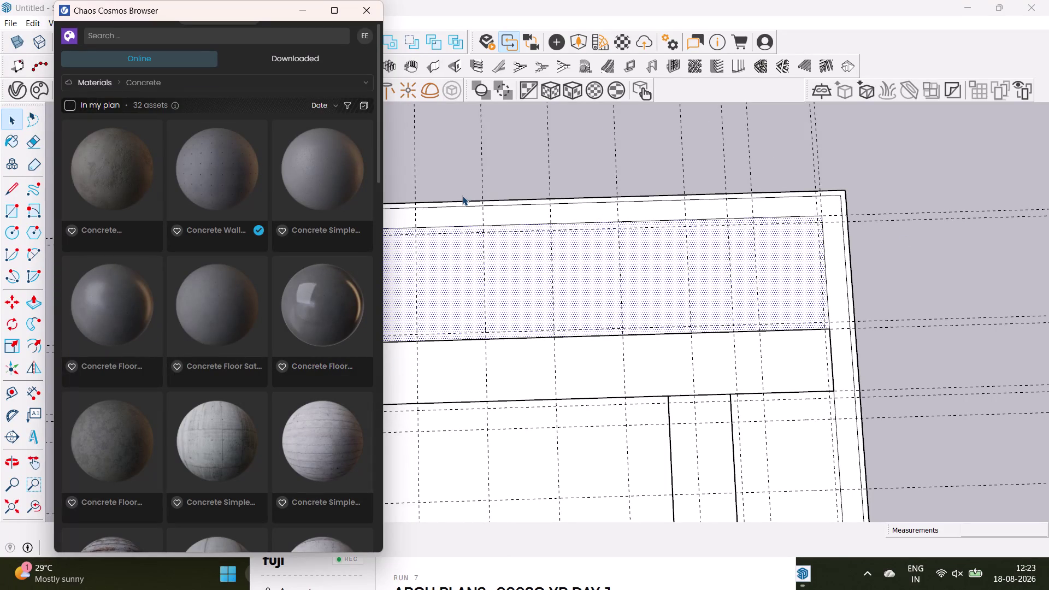
Browse the Chaos Cosmos concrete material listings.
scroll(down, 3)
scroll(up, 3)
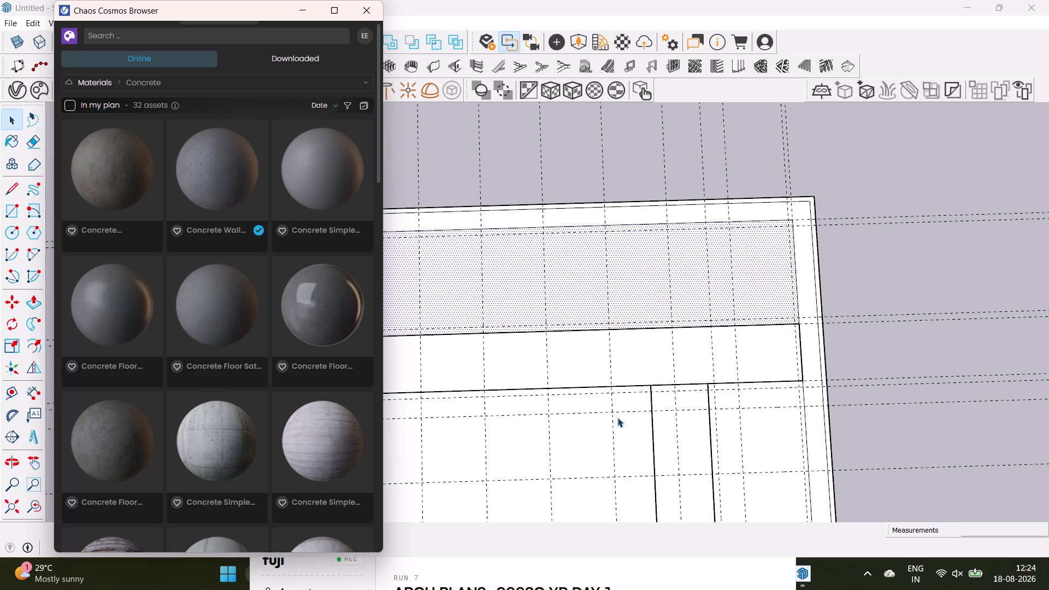
scroll(down, 3)
scroll(up, 3)
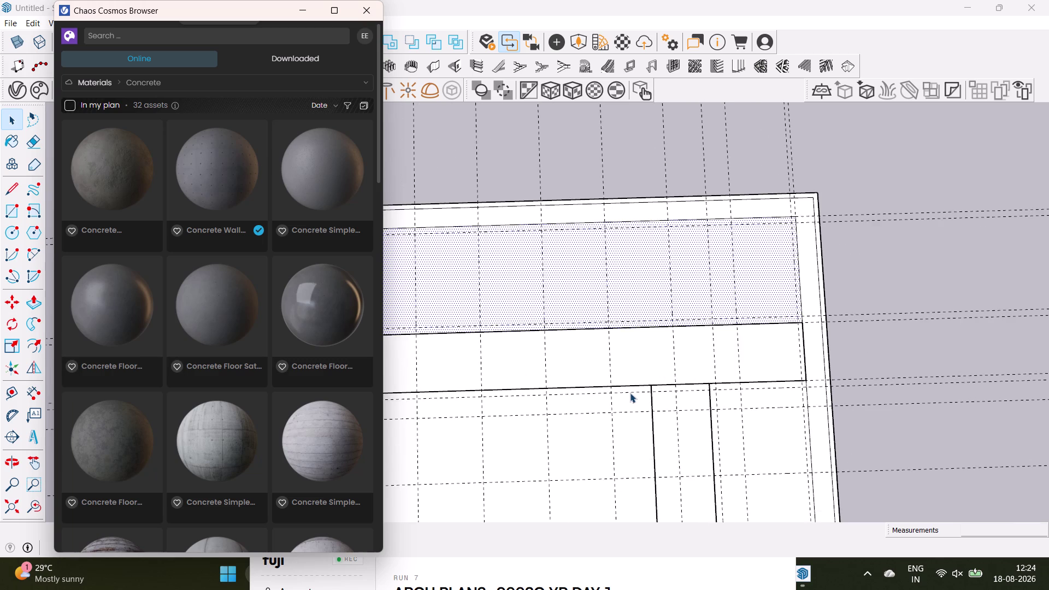
scroll(down, 3)
scroll(up, 3)
scroll(down, 3)
scroll(up, 3)
scroll(down, 3)
scroll(up, 3)
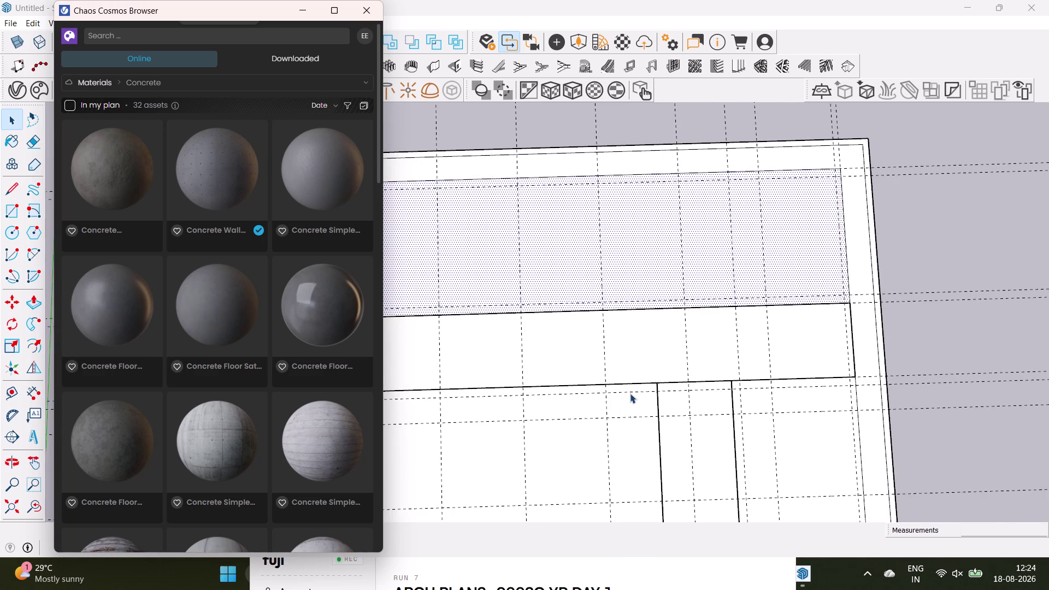
scroll(up, 3)
scroll(up, 3)
scroll(down, 3)
scroll(down, 3)
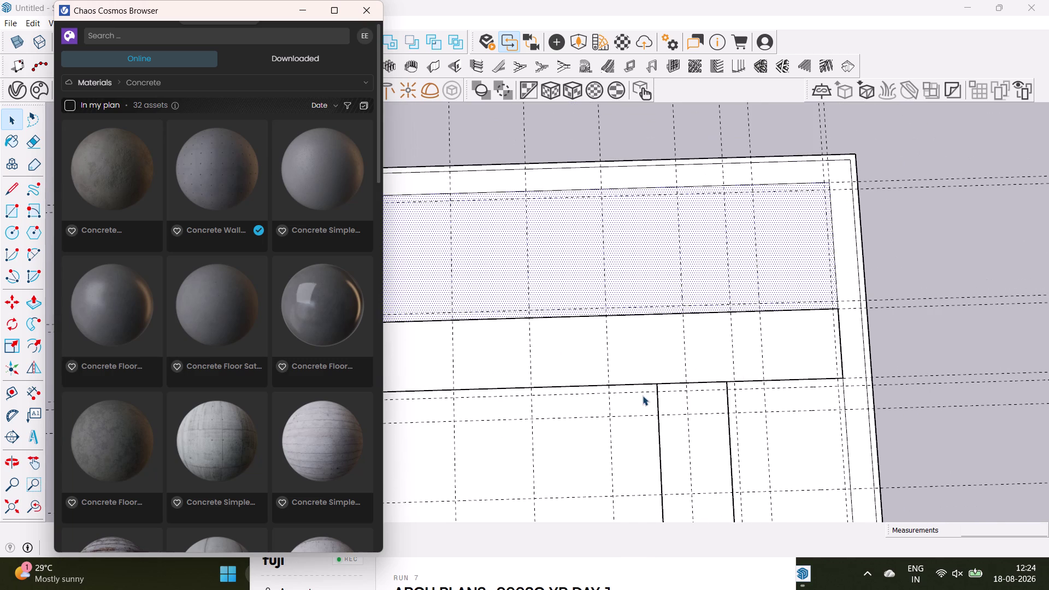
scroll(down, 3)
scroll(up, 3)
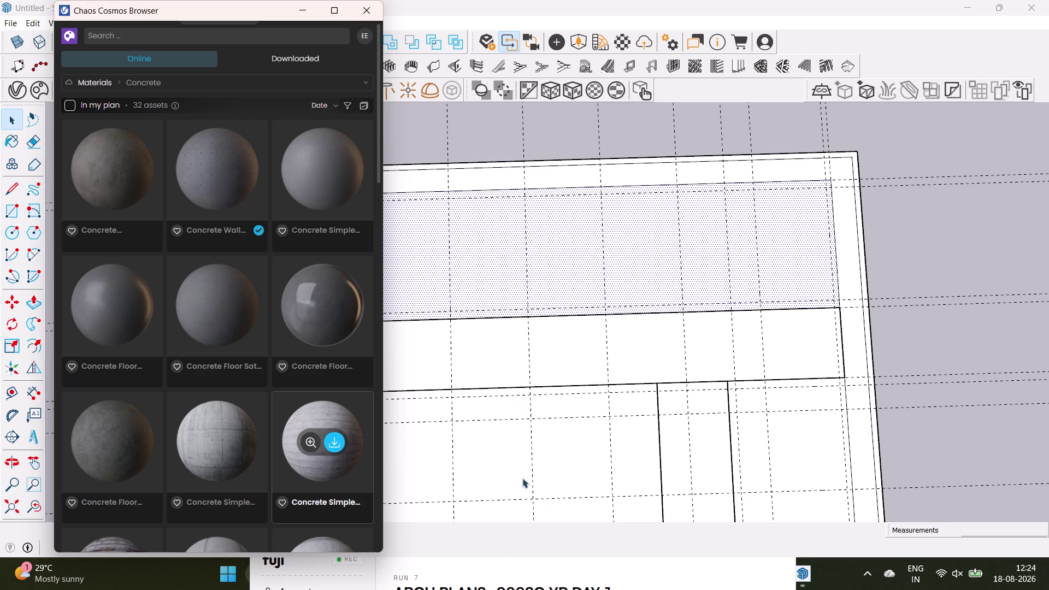
scroll(down, 3)
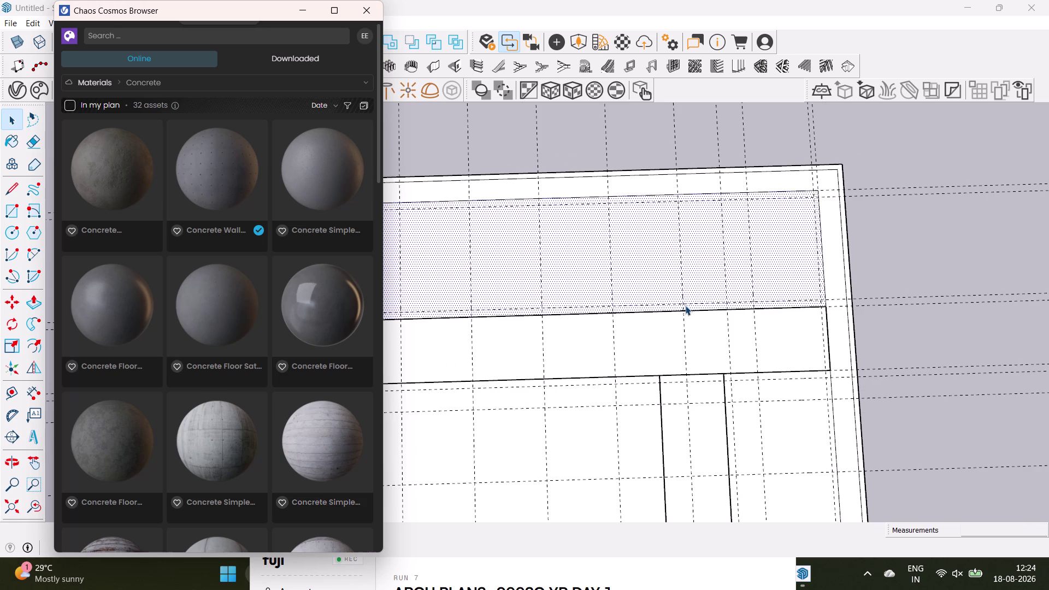
scroll(up, 3)
scroll(up, 3)
scroll(up, 3)
scroll(up, 3)
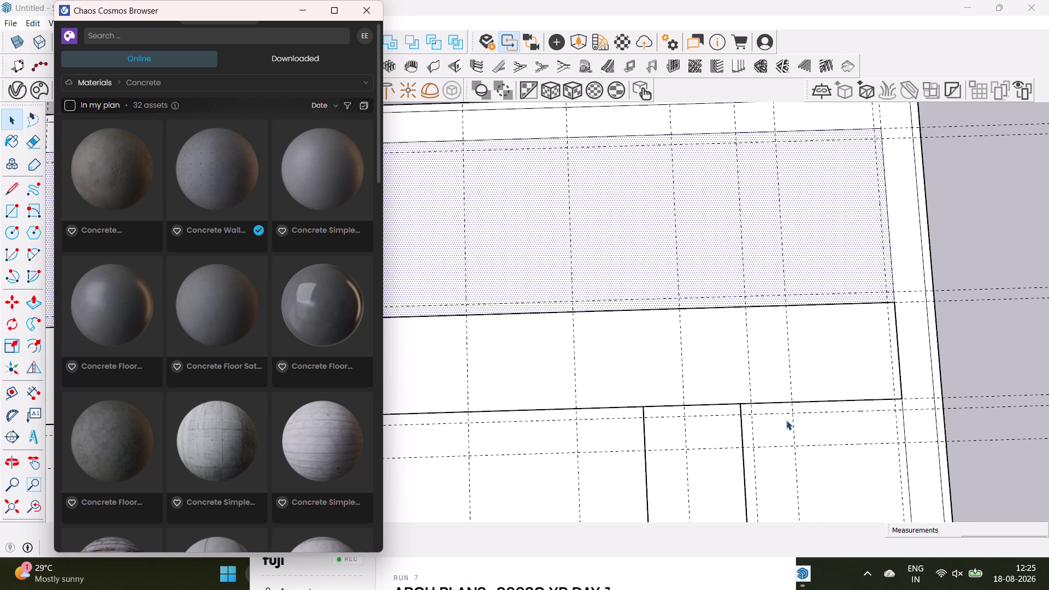
scroll(down, 3)
scroll(down, 3)
scroll(down, 3)
scroll(down, 3)
scroll(up, 3)
scroll(up, 3)
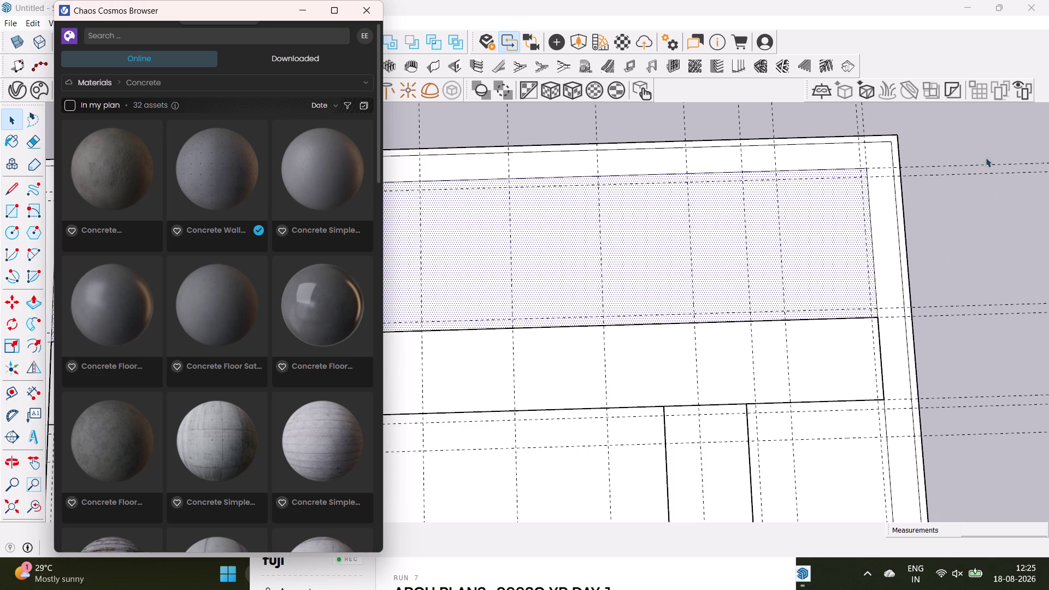
scroll(down, 3)
scroll(down, 3)
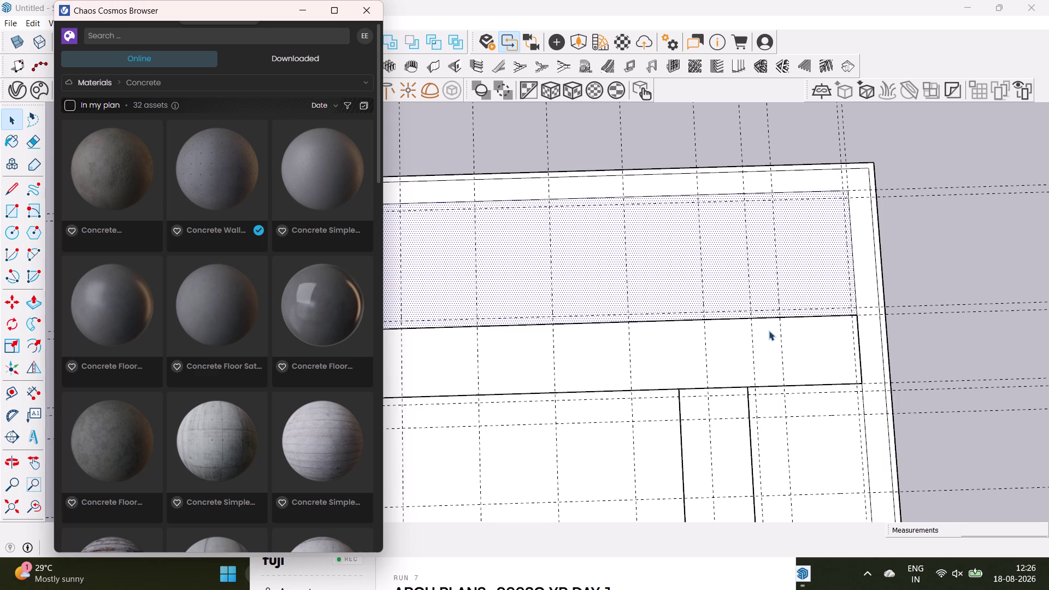
scroll(down, 3)
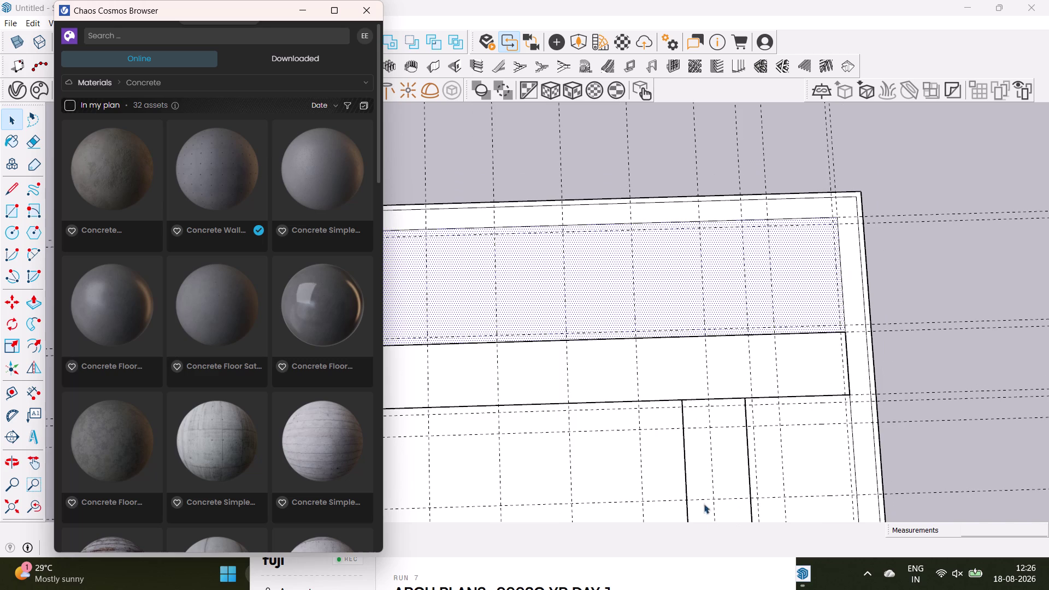
scroll(down, 3)
scroll(up, 3)
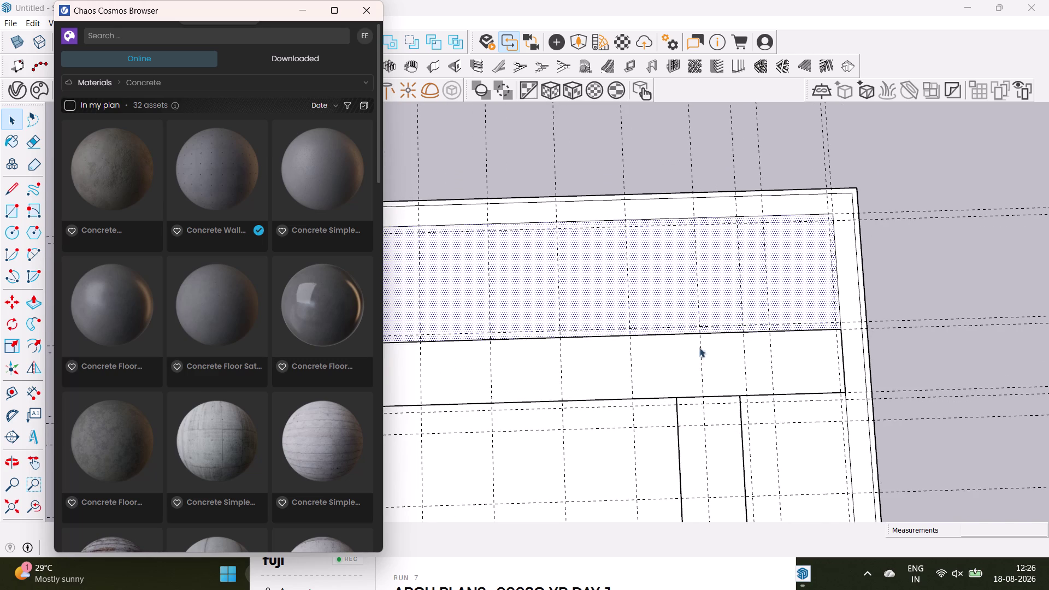
scroll(up, 3)
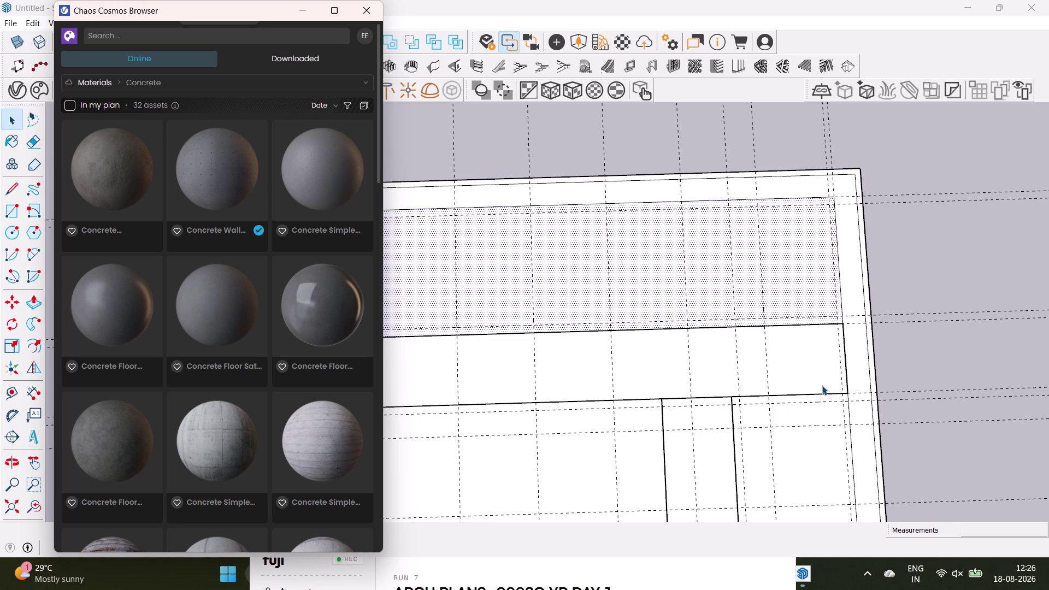
scroll(down, 3)
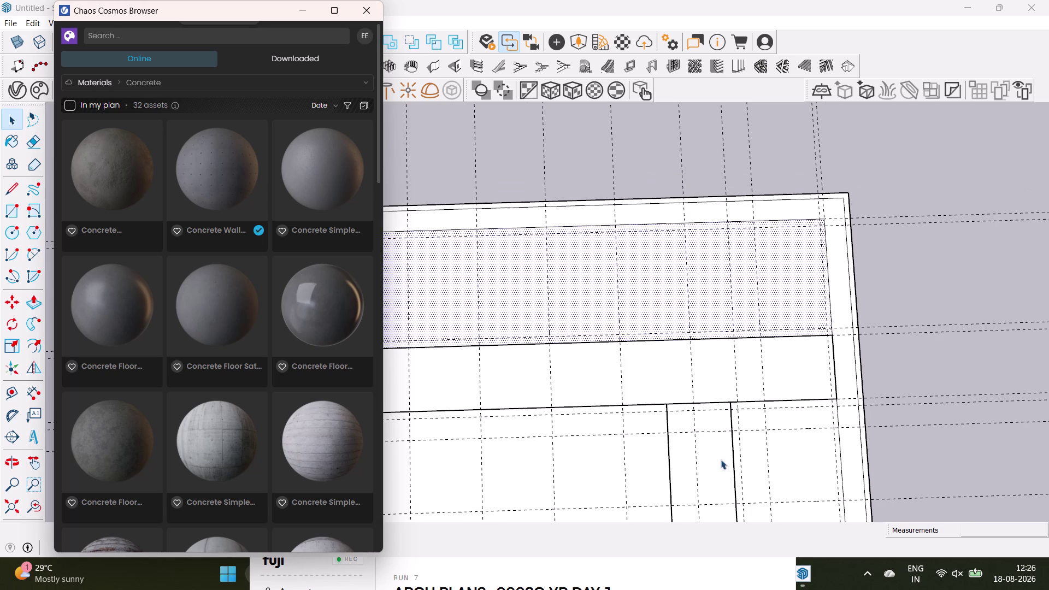
scroll(down, 3)
scroll(down, 3)
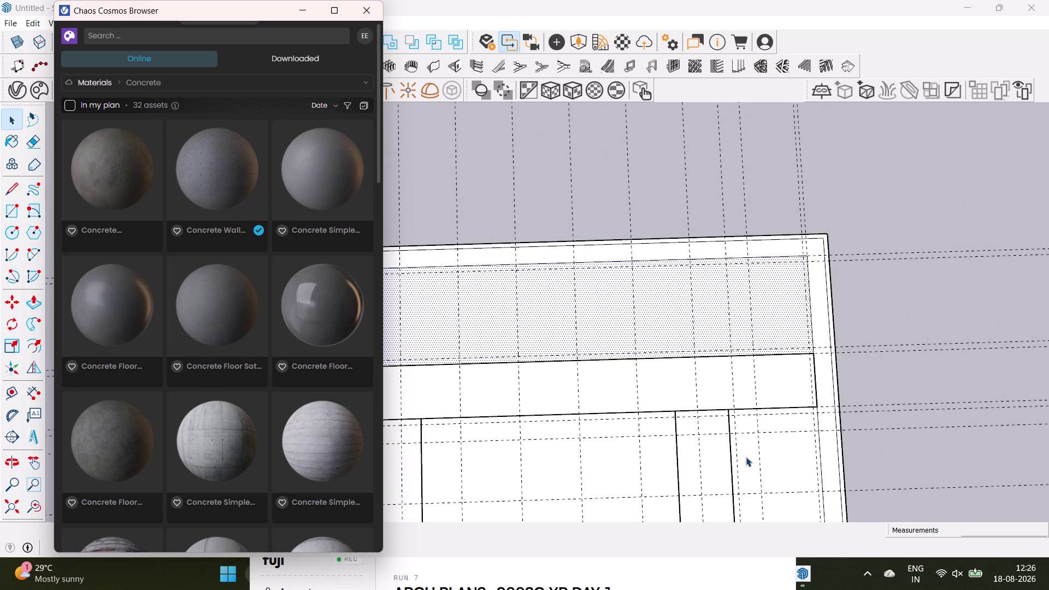
scroll(up, 3)
scroll(down, 3)
scroll(down, 3)
scroll(up, 3)
scroll(up, 3)
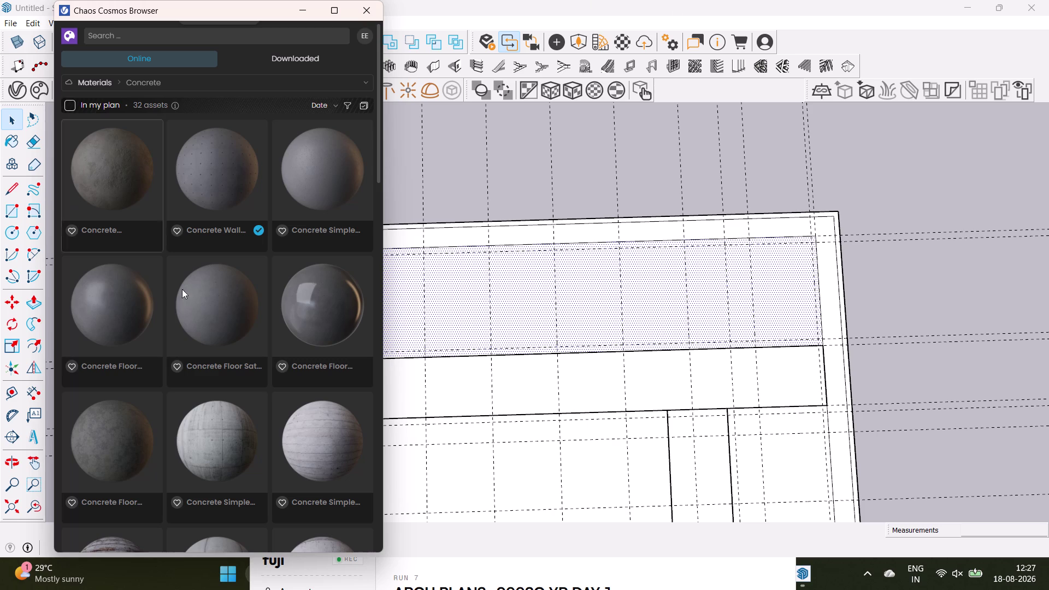
From the five downloaded Cosmos materials, import Concrete Wall into the scene.
click(292, 58)
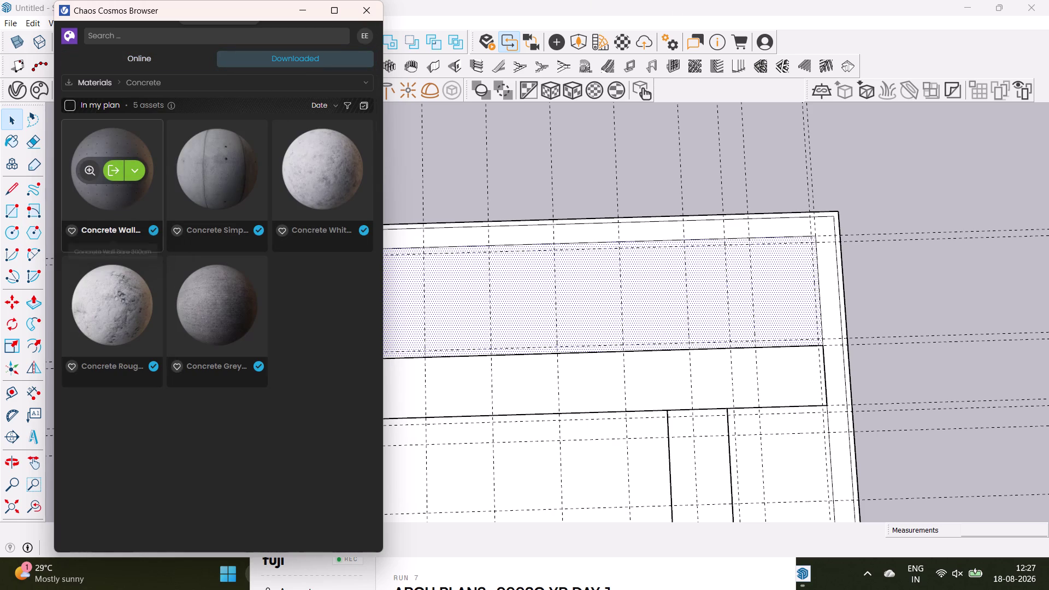
click(121, 171)
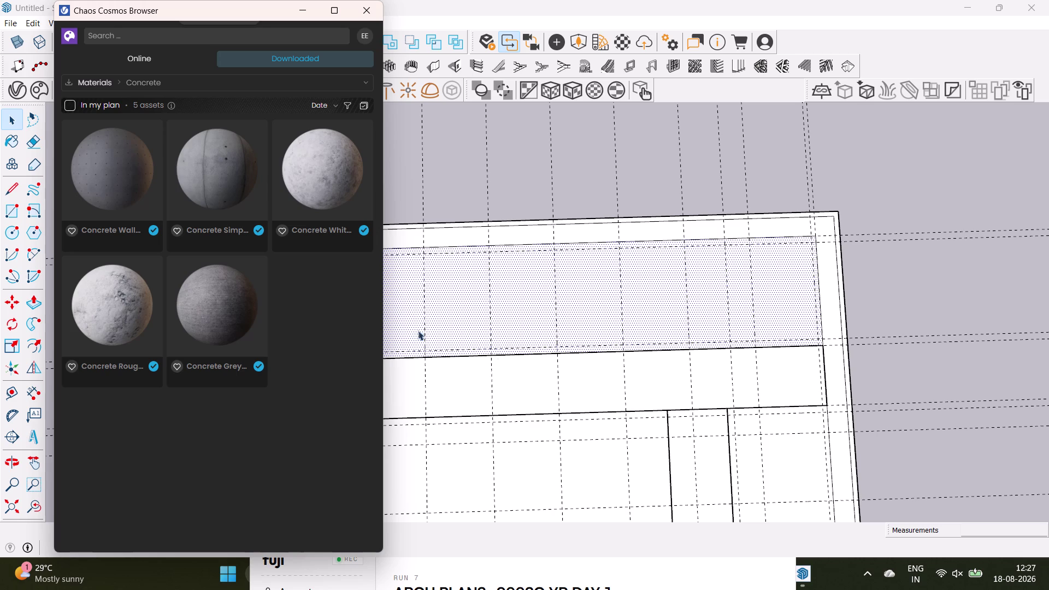
middle_drag(659, 367, 651, 226)
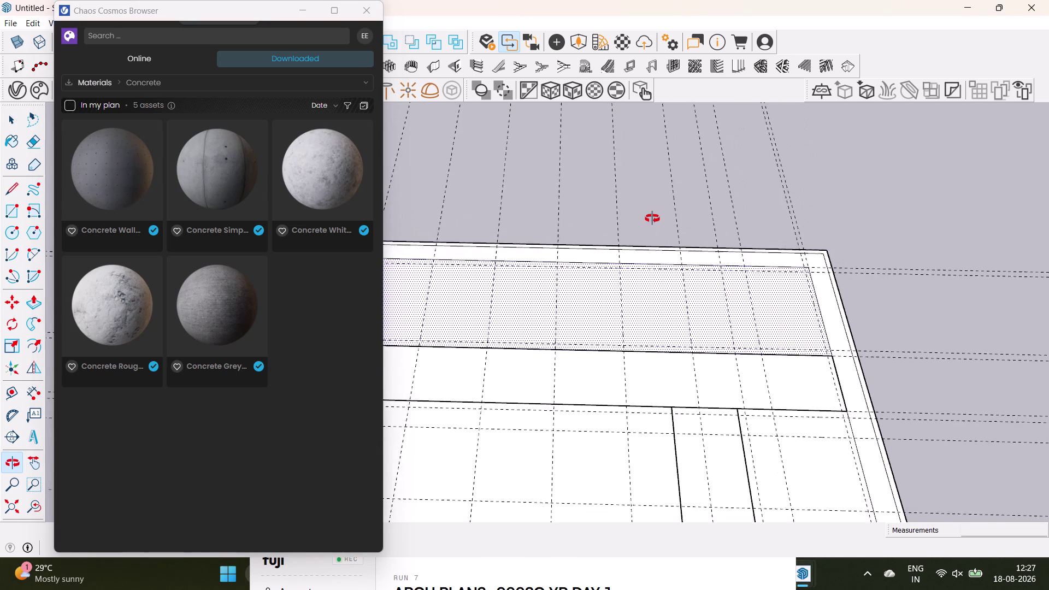
Select the plan's dotted top band and apply Concrete Wall Bare 300cm from the V-Ray Asset Editor.
middle_drag(652, 226, 568, 351)
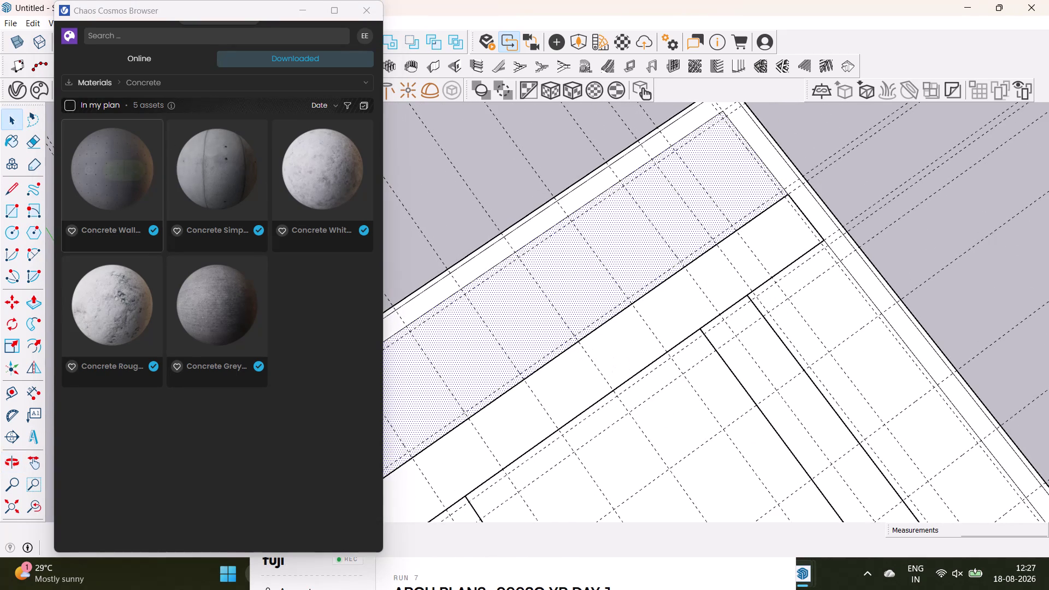
drag(269, 8, 641, 556)
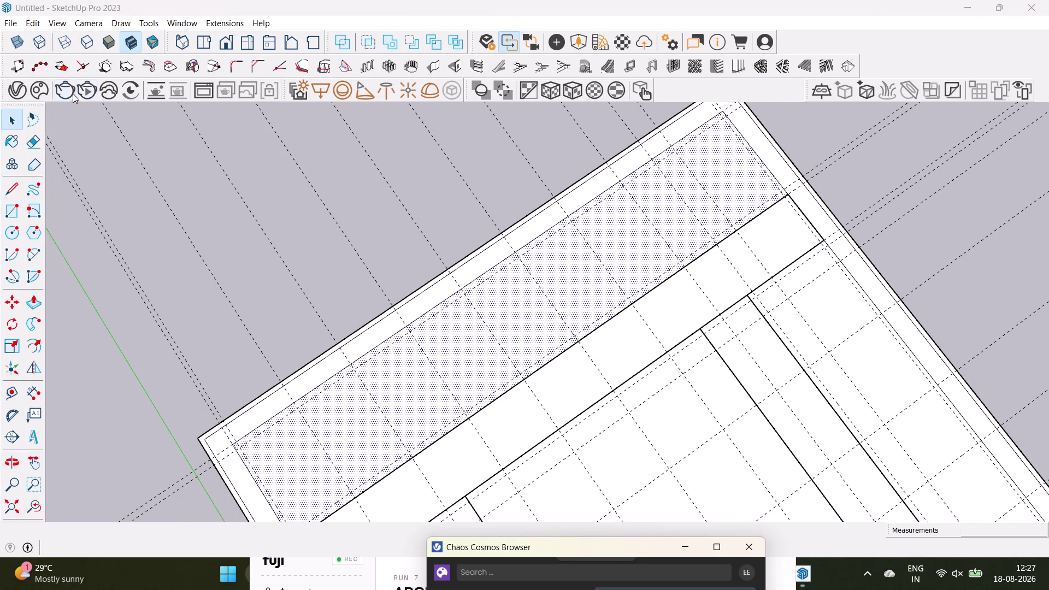
click(34, 90)
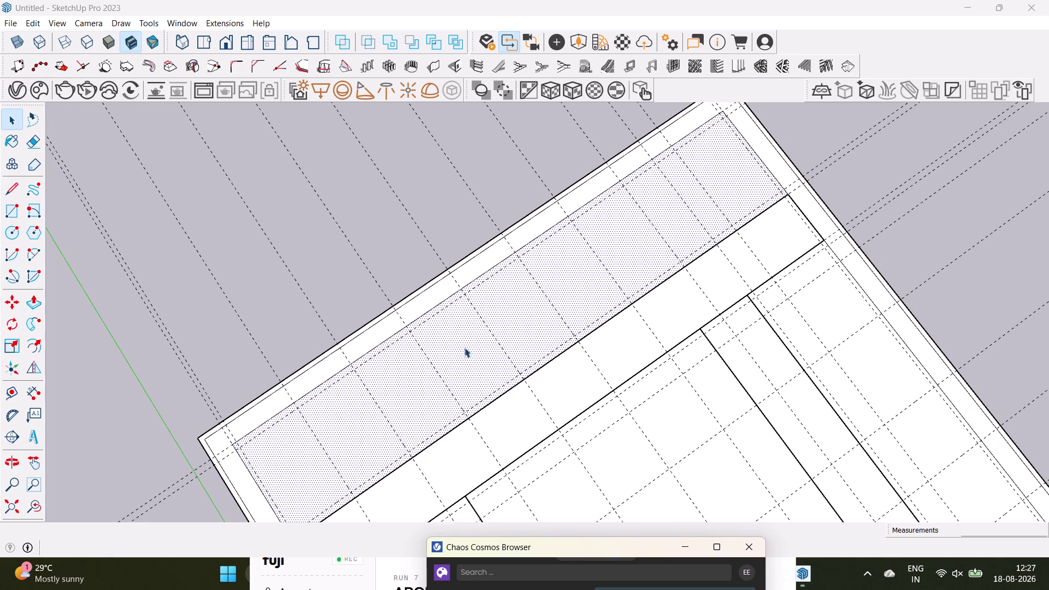
click(41, 92)
drag(642, 541, 533, 557)
click(10, 91)
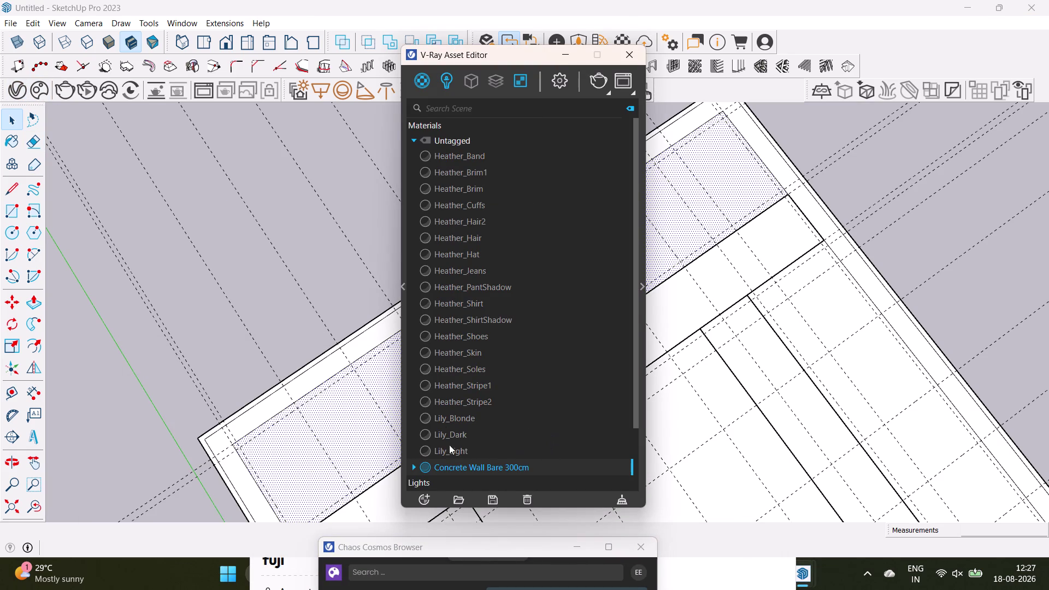
right_click(518, 468)
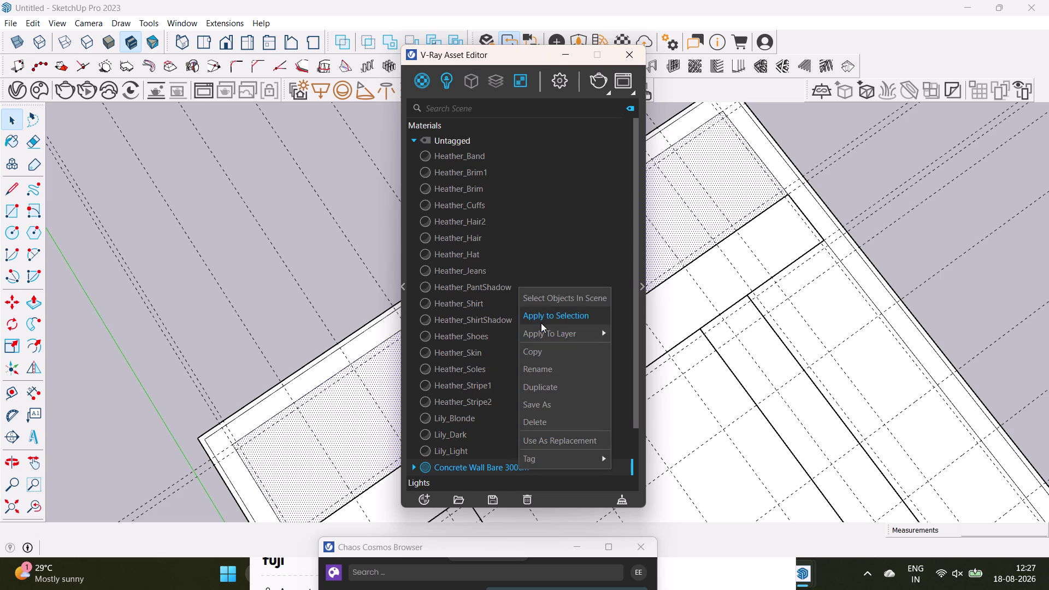
click(541, 322)
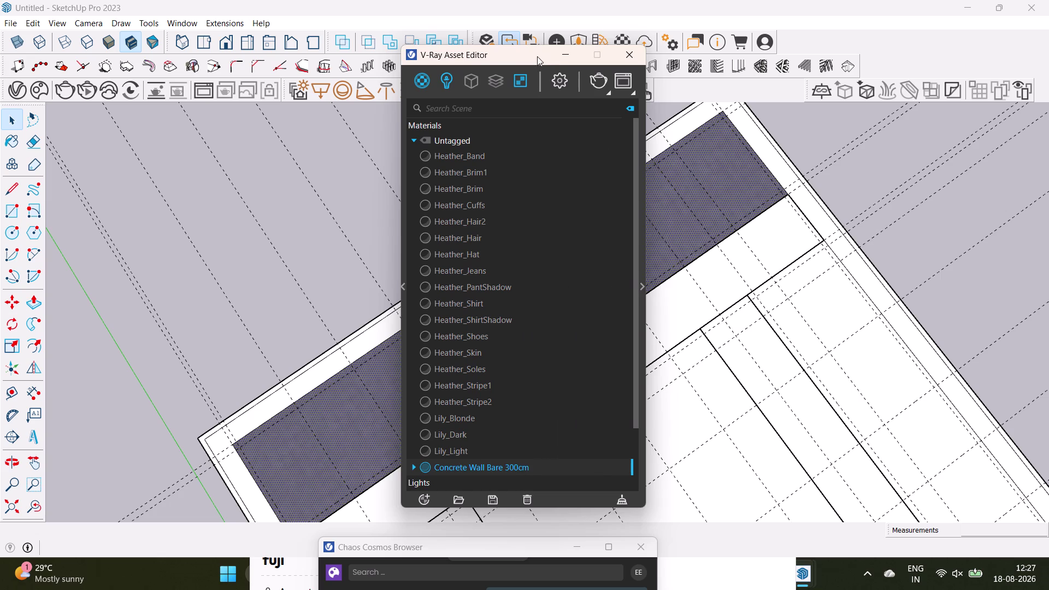
drag(536, 56, 686, 557)
scroll(down, 3)
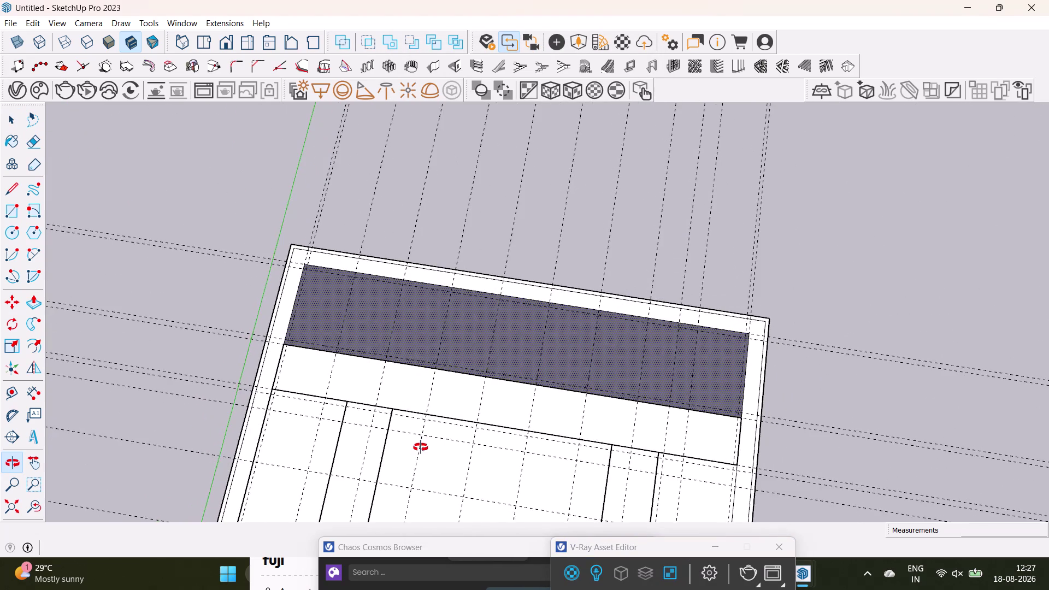
Select the right-hand vertical strip face and apply Concrete Wall Bare 300cm to it.
middle_drag(440, 500, 446, 240)
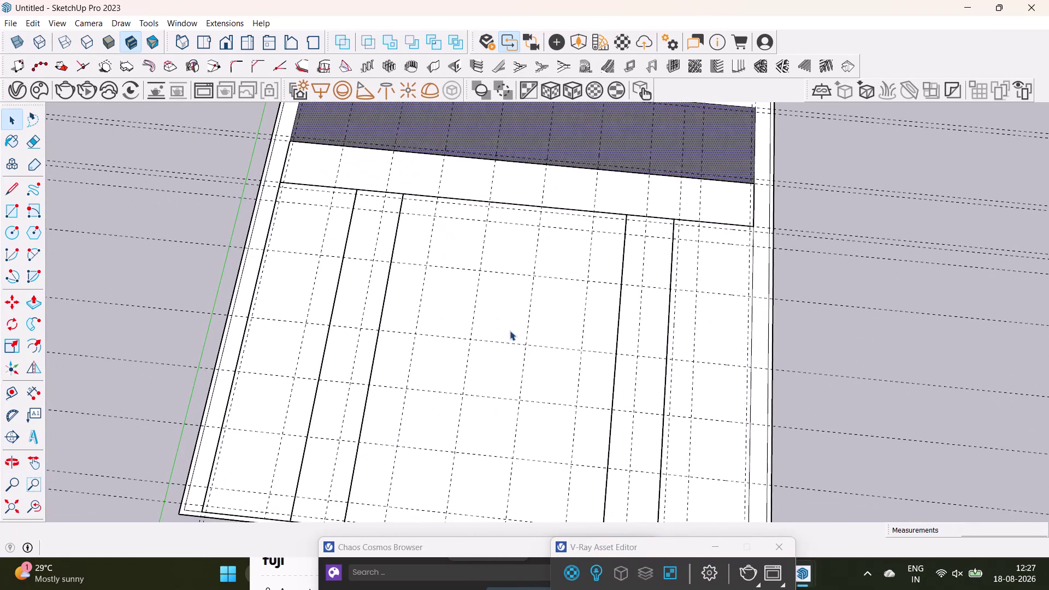
click(724, 346)
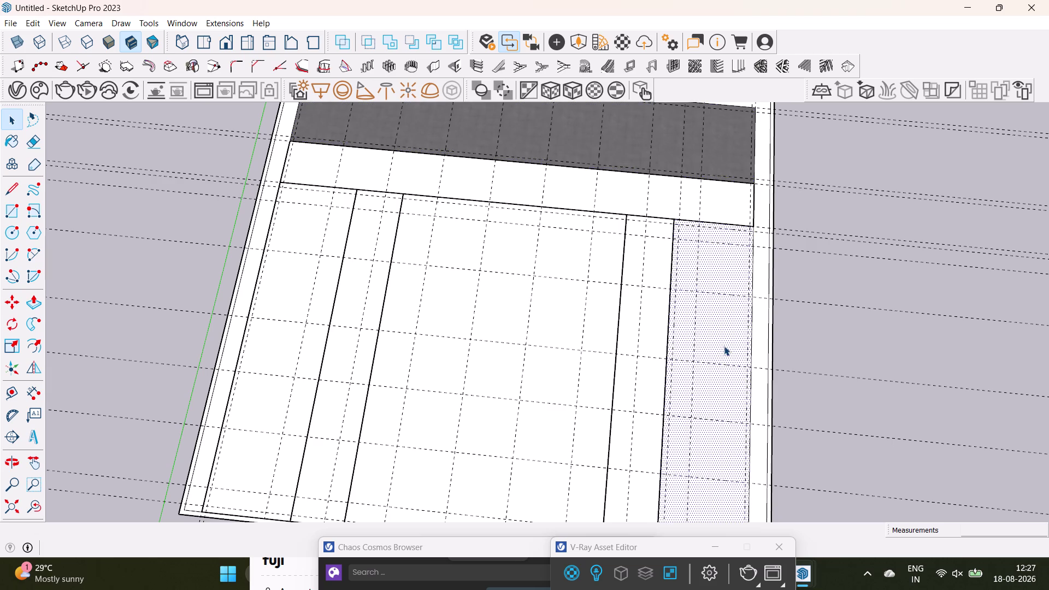
scroll(down, 3)
middle_drag(710, 409, 694, 323)
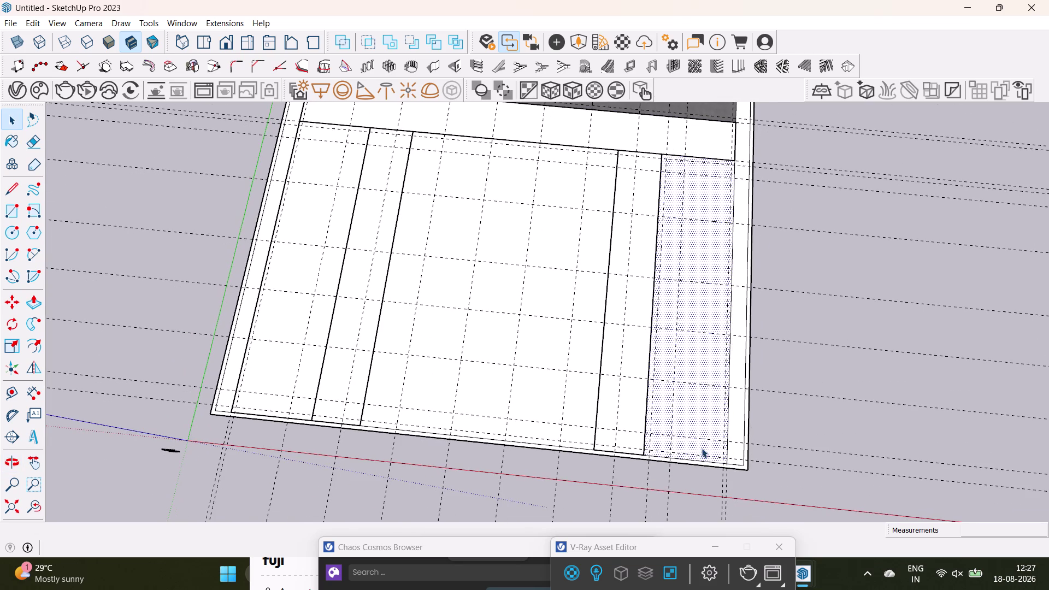
drag(667, 548, 879, 192)
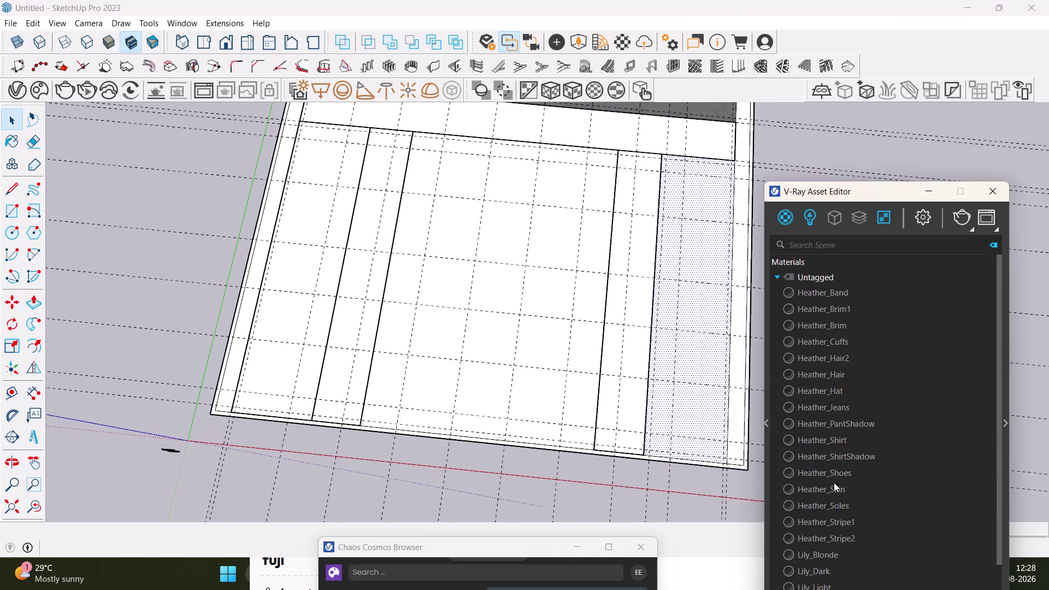
scroll(down, 3)
right_click(832, 530)
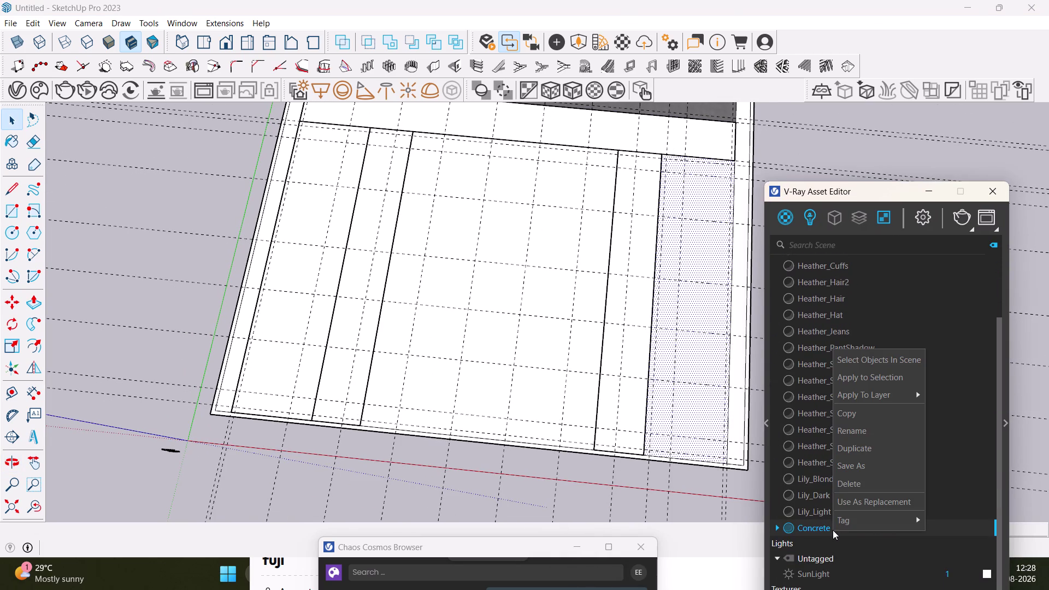
click(866, 376)
scroll(down, 3)
middle_drag(422, 317, 530, 338)
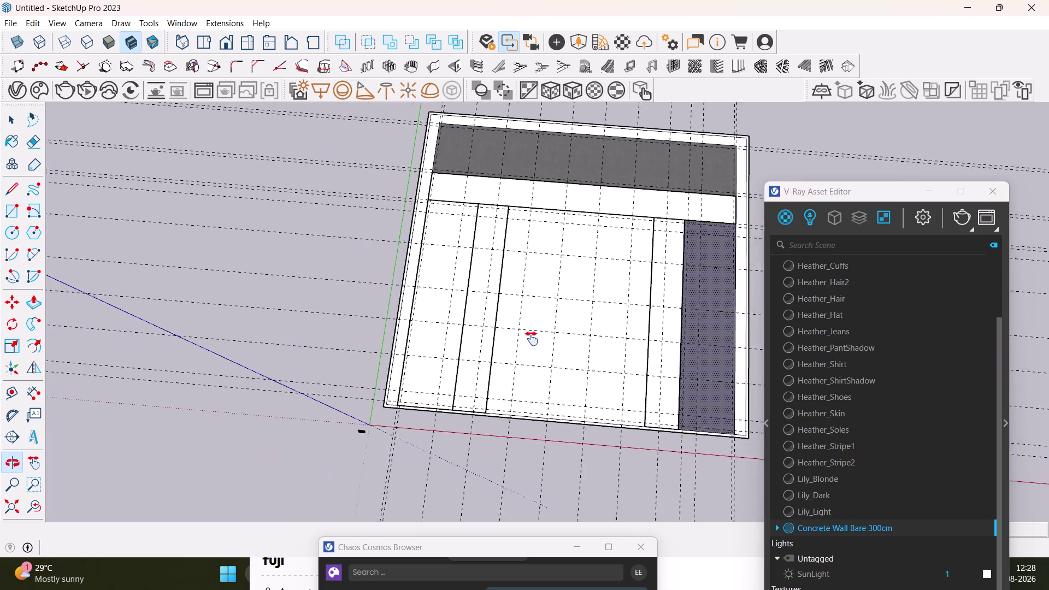
middle_drag(530, 338, 438, 344)
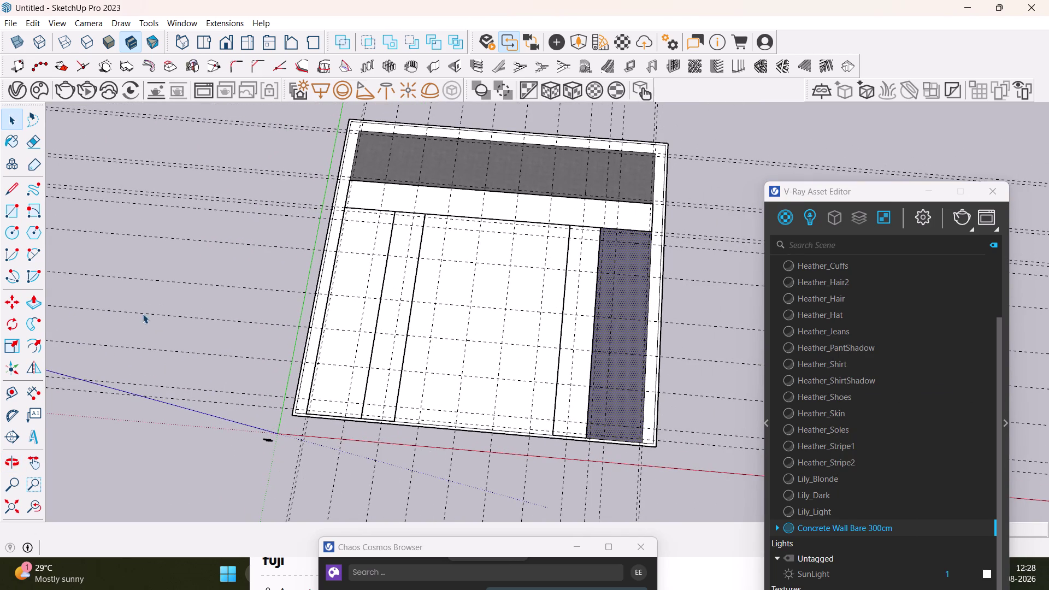
Select the left strip's outline edges, group them, and exit the group.
click(362, 308)
key(space)
click(689, 226)
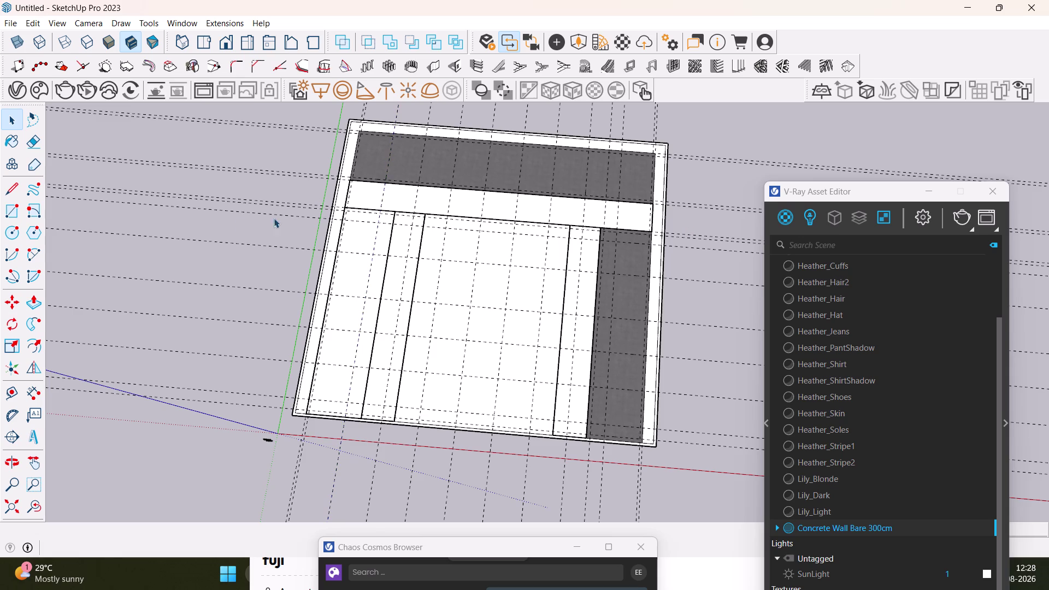
click(370, 238)
click(365, 238)
click(376, 246)
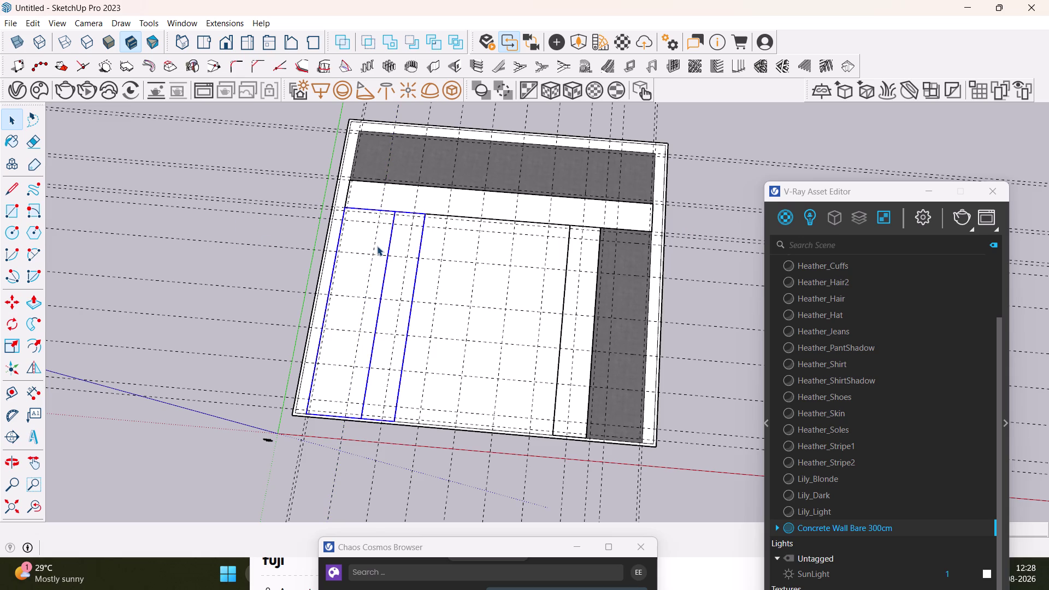
click(377, 245)
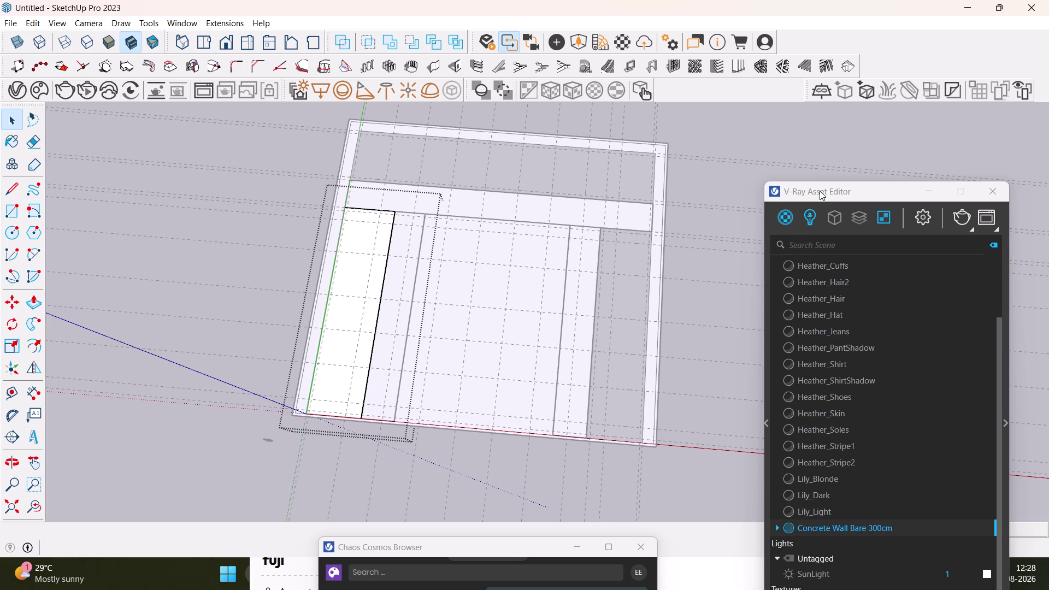
key(space)
key(space)
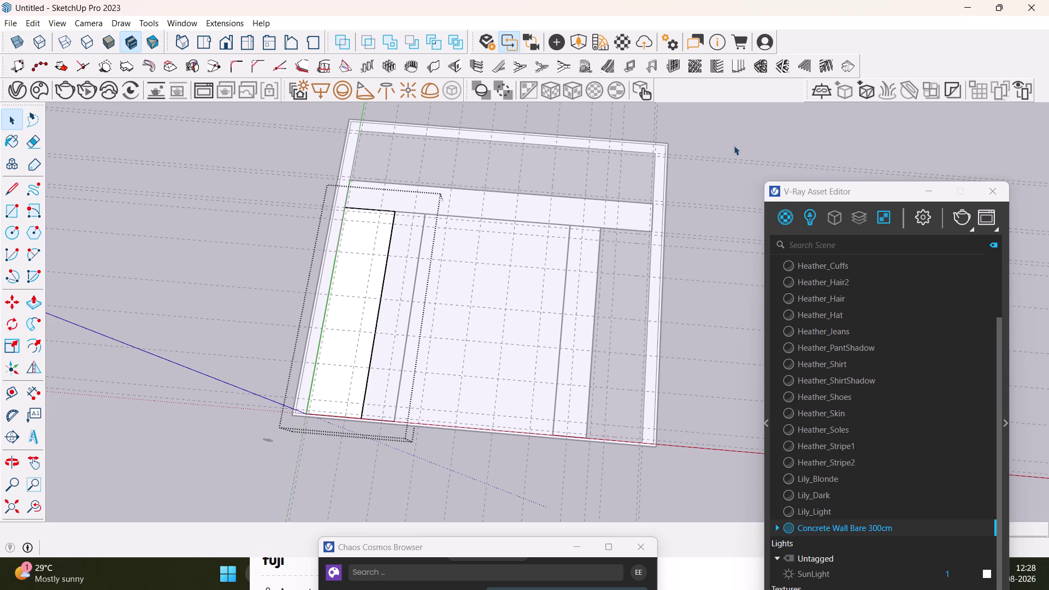
click(734, 145)
Orbit and zoom in on the plan's lower-left corner.
middle_drag(461, 332, 486, 332)
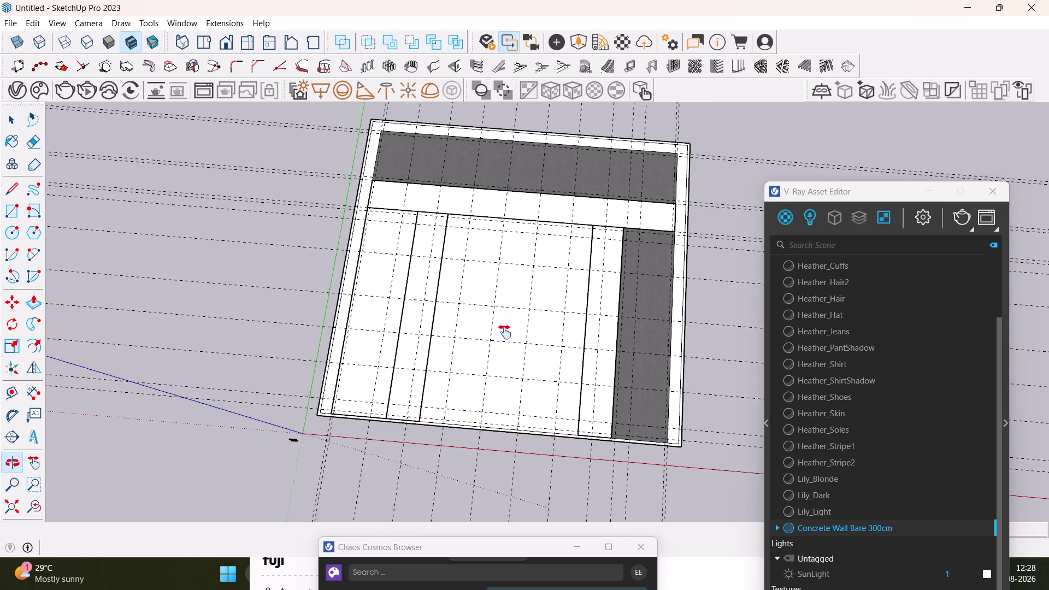
middle_drag(485, 332, 620, 354)
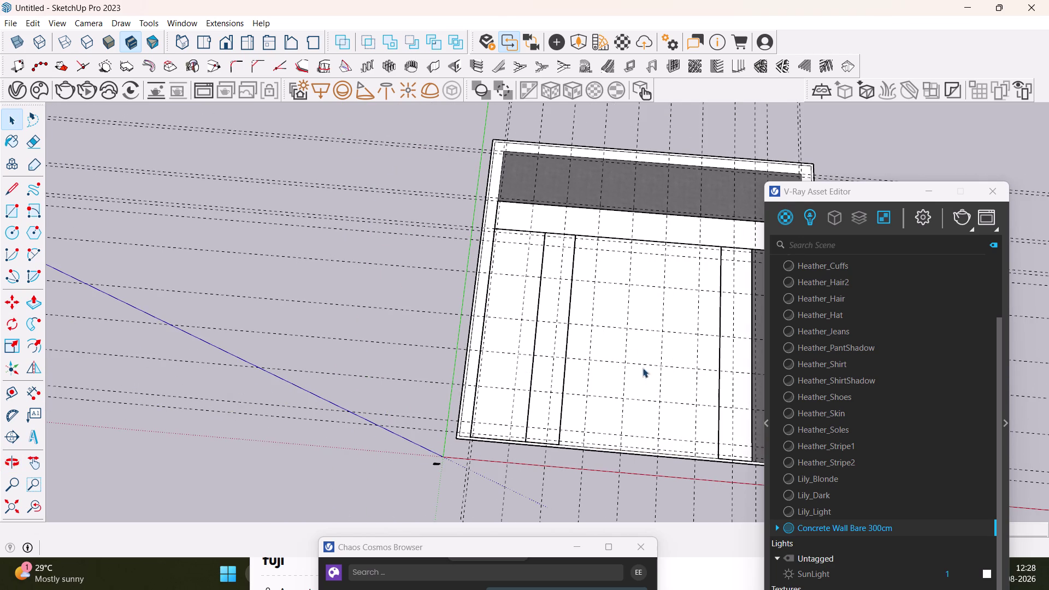
middle_drag(623, 284, 521, 189)
scroll(up, 3)
middle_drag(415, 257, 433, 360)
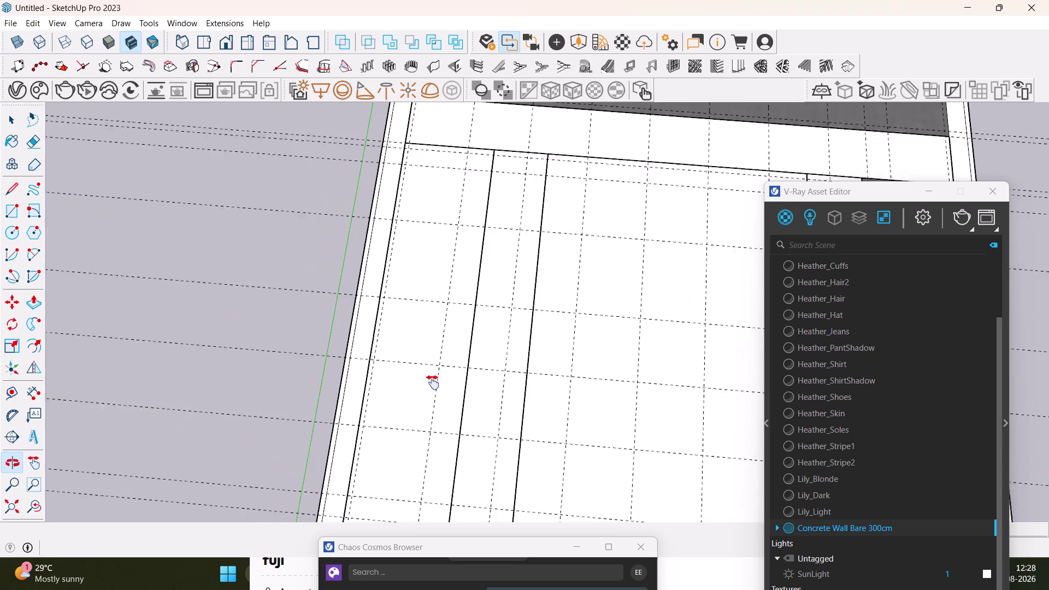
middle_drag(432, 360, 429, 419)
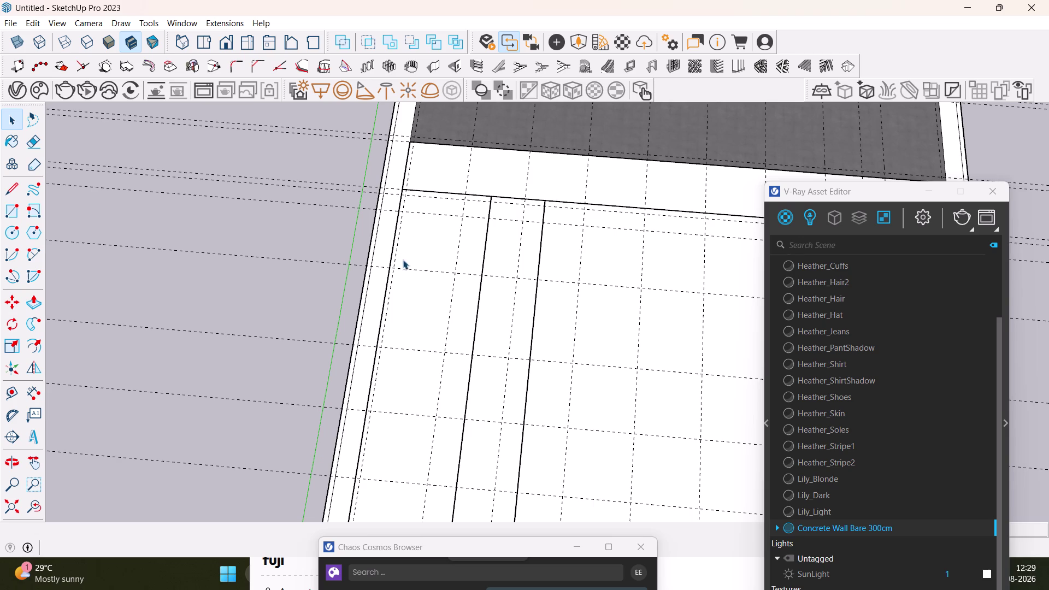
scroll(down, 3)
middle_drag(438, 308, 436, 186)
middle_drag(438, 224, 440, 280)
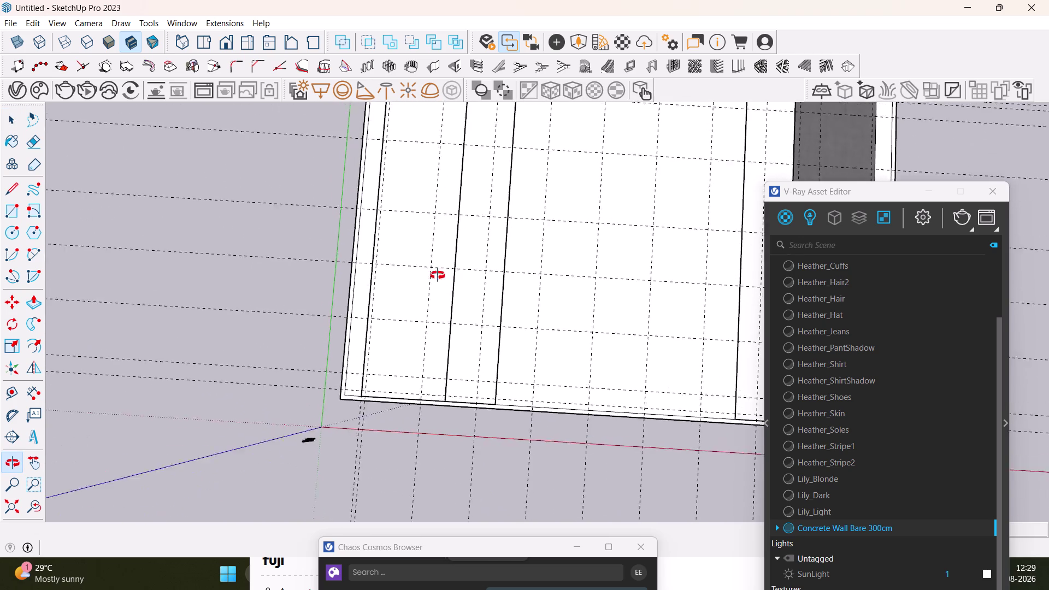
middle_drag(441, 280, 427, 290)
click(436, 265)
Enter the left strip group, select its face, and measure the strip's width.
triple_click(434, 262)
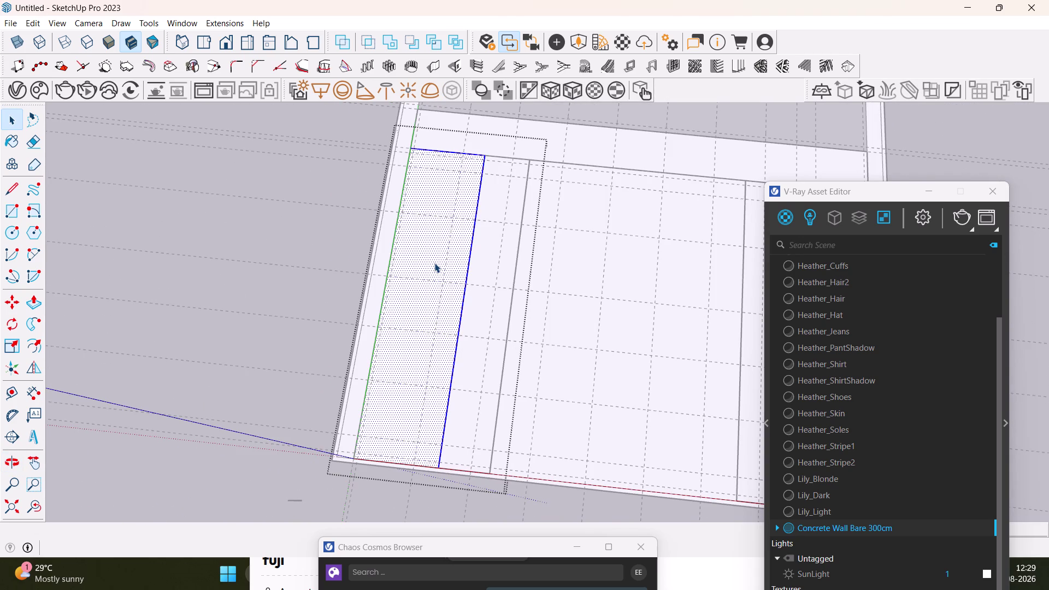
click(434, 262)
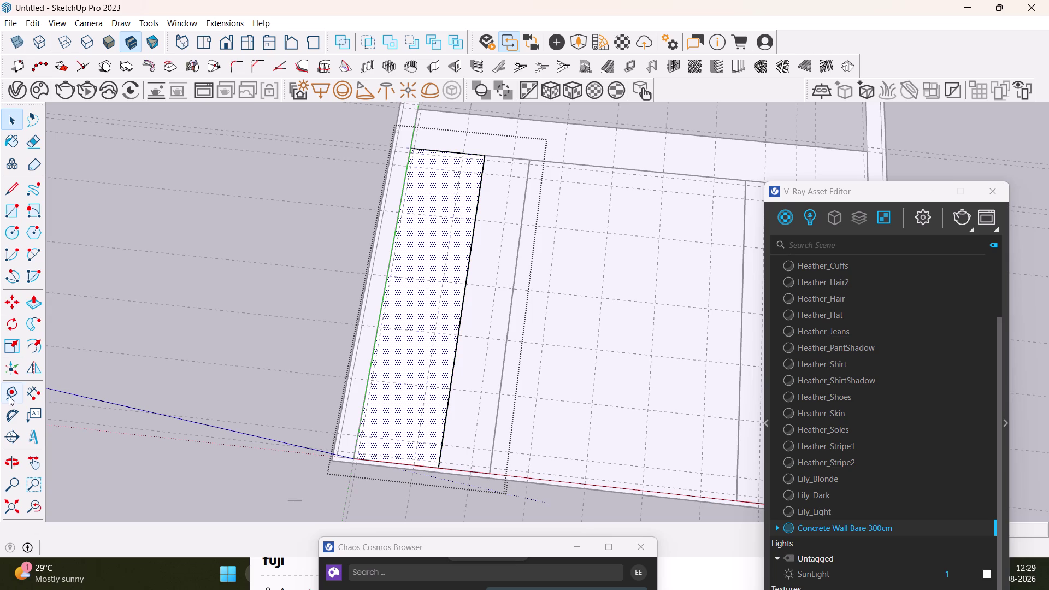
click(9, 395)
click(380, 321)
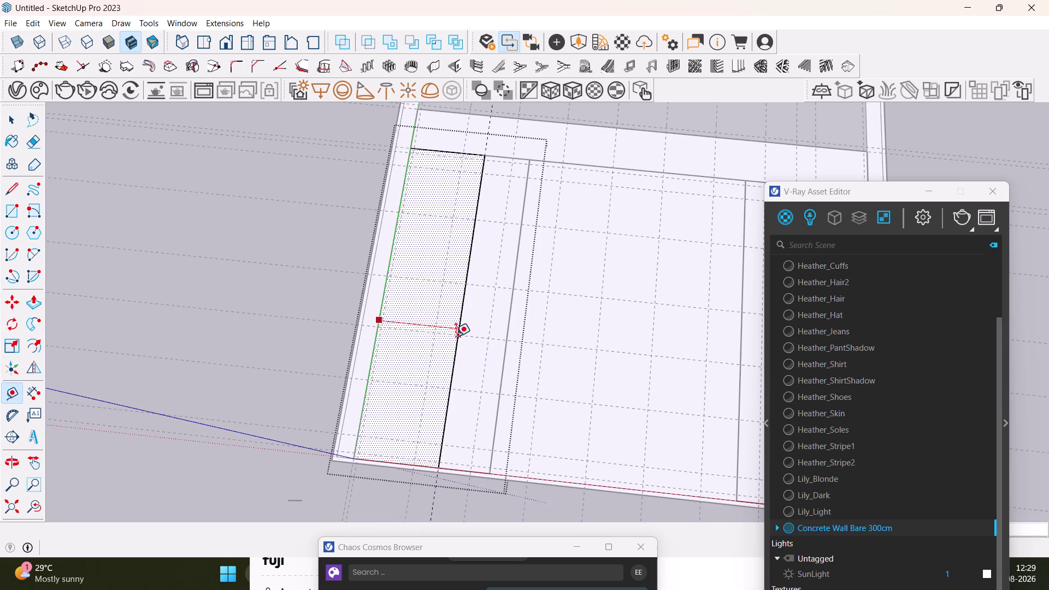
click(418, 341)
key(space)
Draw a short line down from the left strip's top corner along its outer edge.
middle_drag(443, 357, 493, 343)
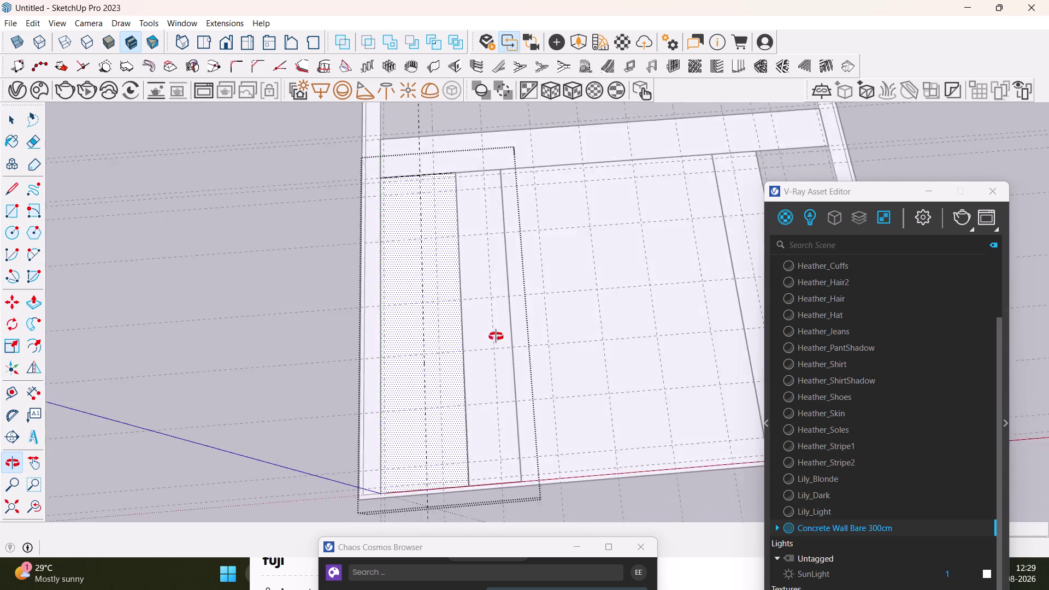
middle_drag(493, 344, 402, 417)
scroll(up, 3)
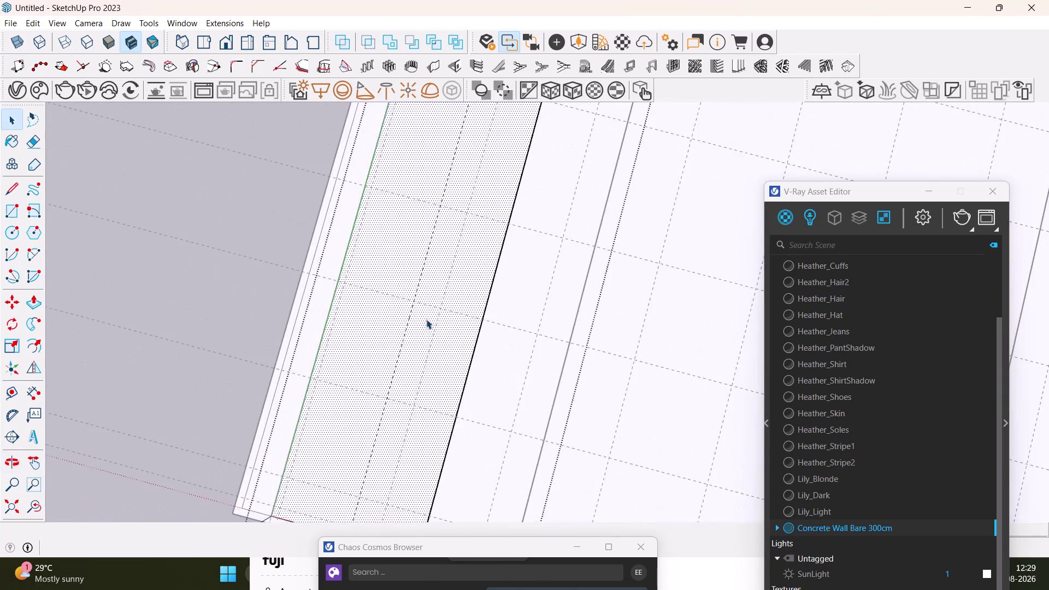
scroll(up, 3)
middle_drag(426, 319, 447, 460)
scroll(down, 3)
middle_drag(465, 392, 471, 313)
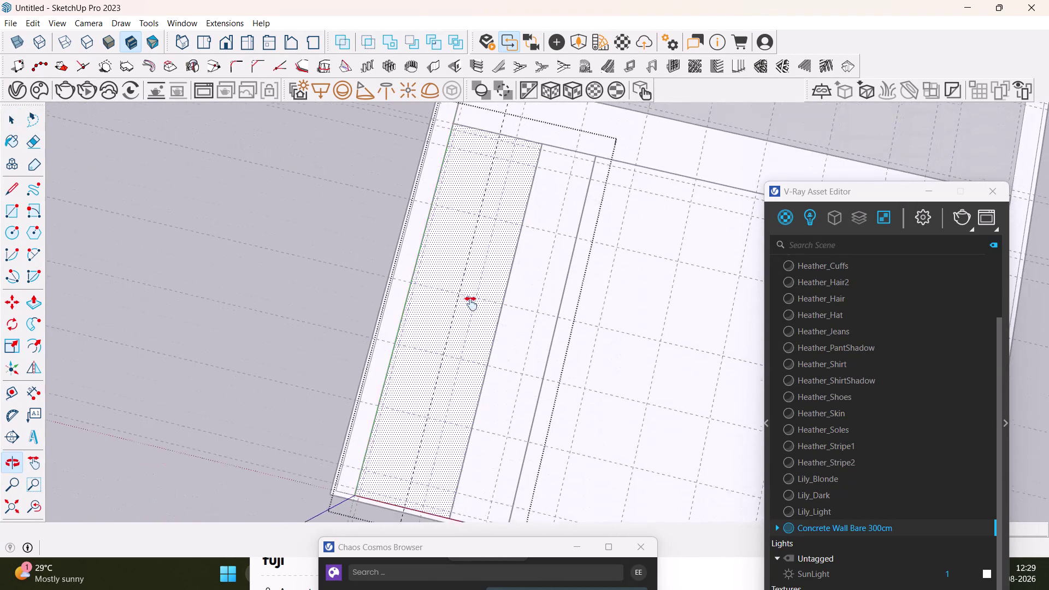
middle_drag(471, 313, 471, 303)
key(ctrl+z)
middle_drag(464, 355, 510, 351)
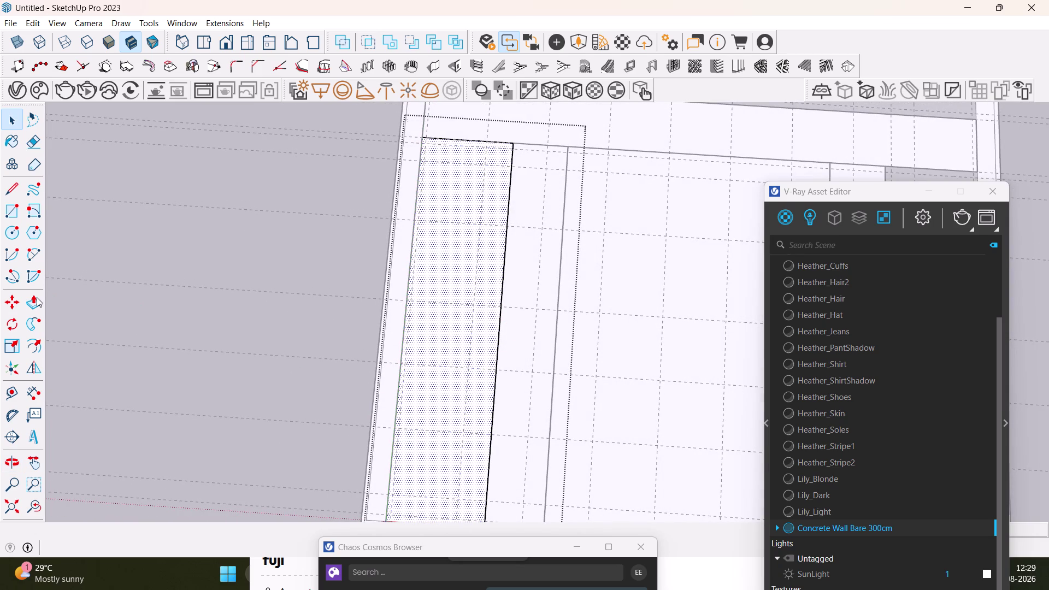
click(14, 185)
drag(422, 136, 422, 152)
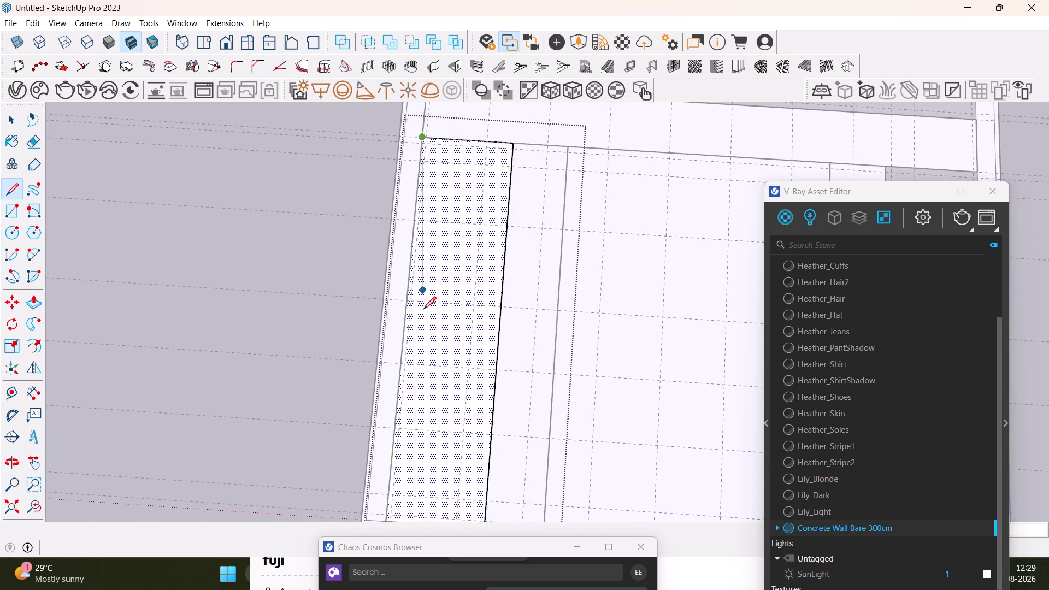
scroll(down, 3)
scroll(down, 3)
click(392, 469)
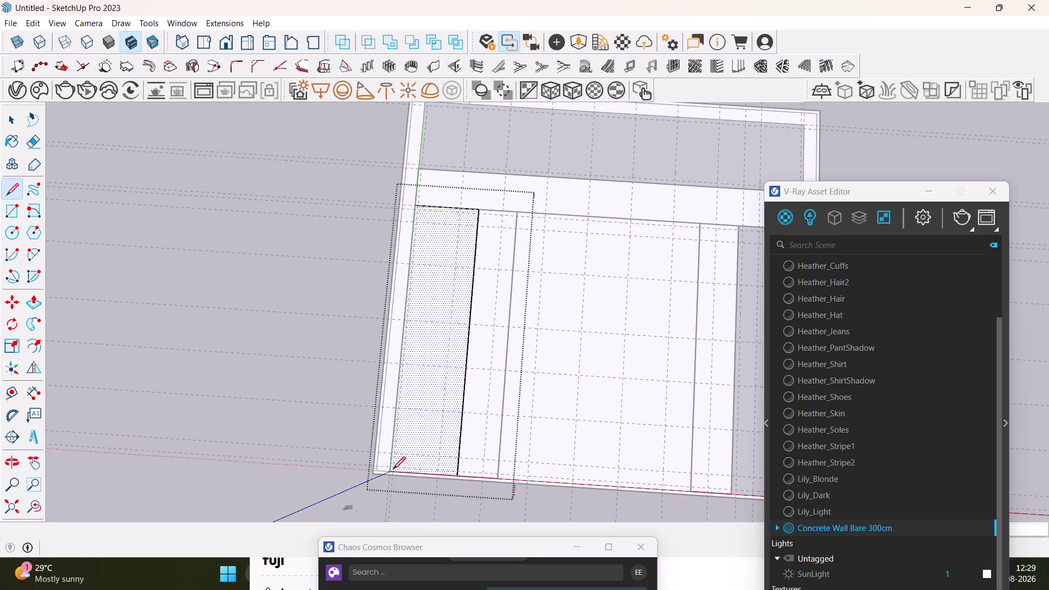
key(space)
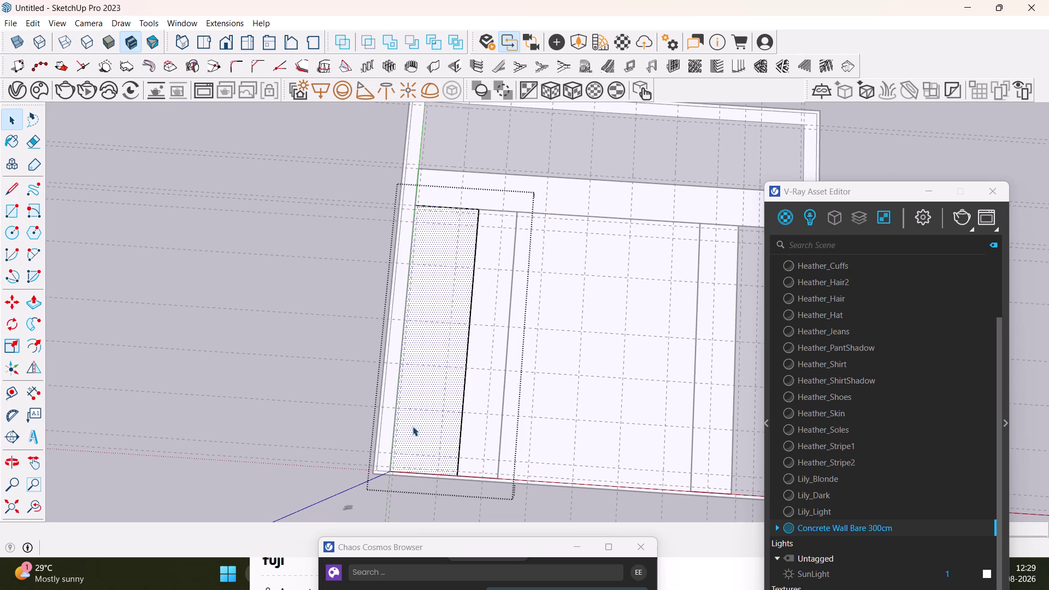
Reopen the left strip group for editing at its top end.
double_click(442, 338)
scroll(up, 3)
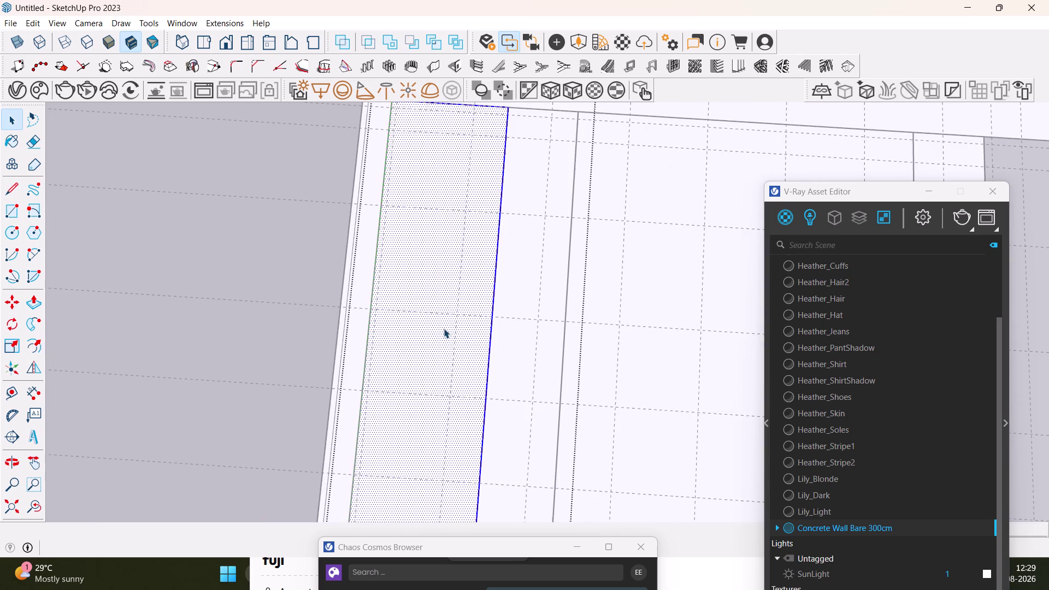
click(444, 328)
scroll(down, 3)
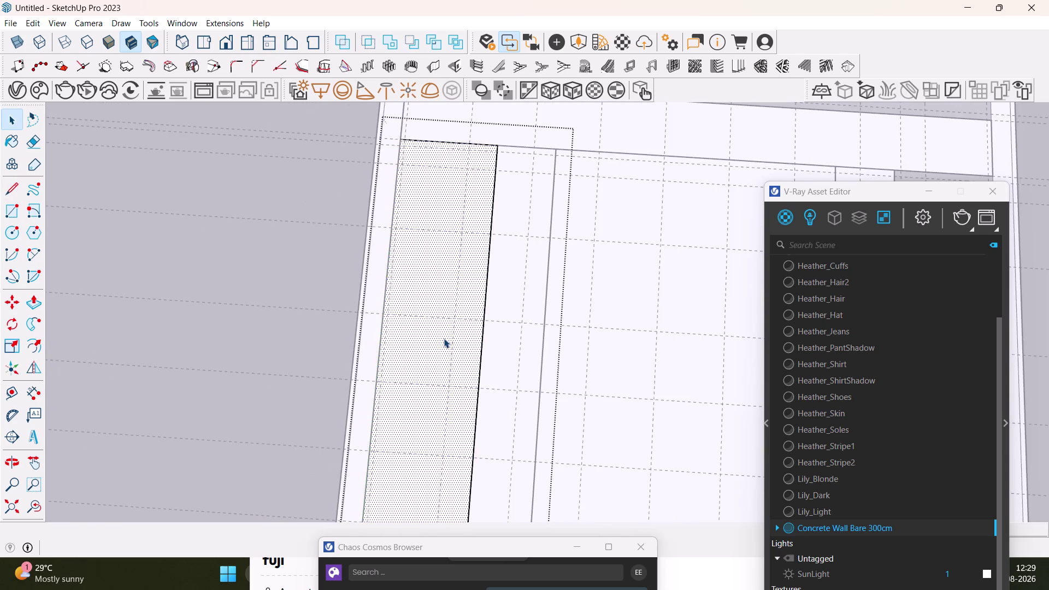
click(14, 397)
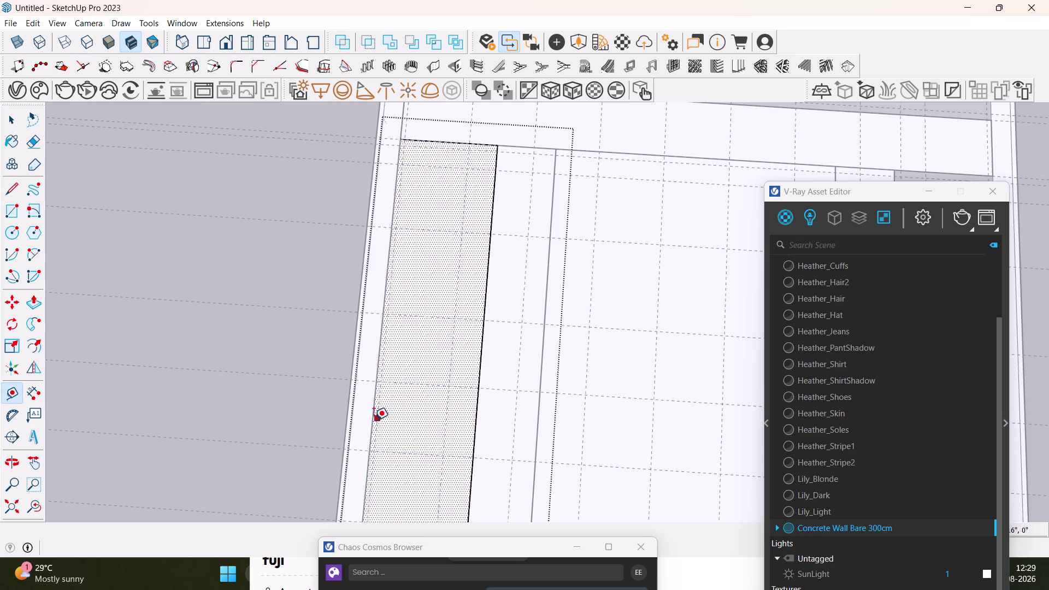
Place a construction guide point inside the top end of the left strip.
drag(369, 423, 375, 423)
middle_drag(423, 426, 479, 416)
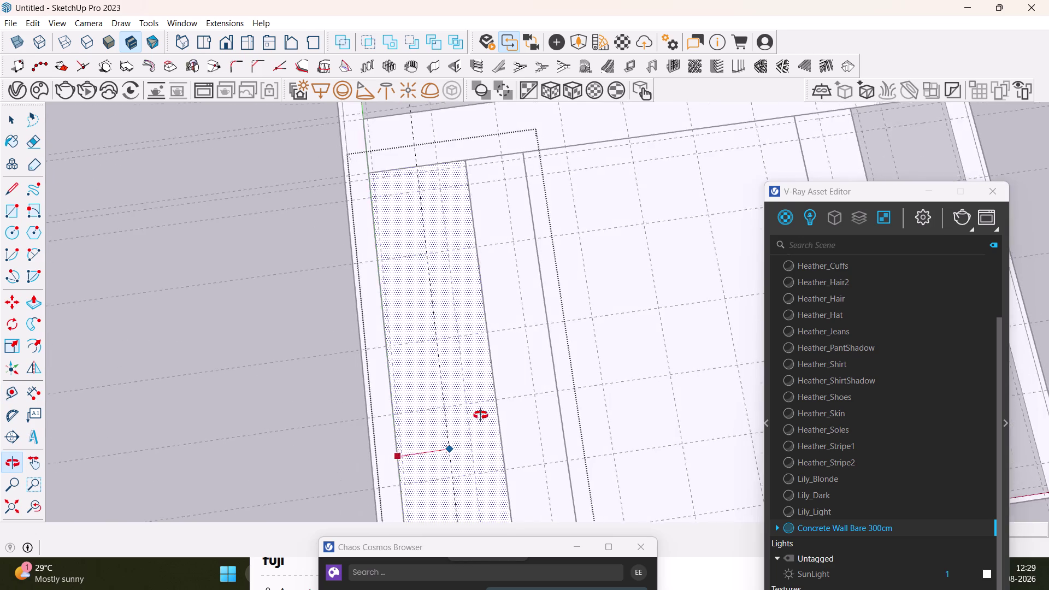
middle_drag(479, 416, 488, 429)
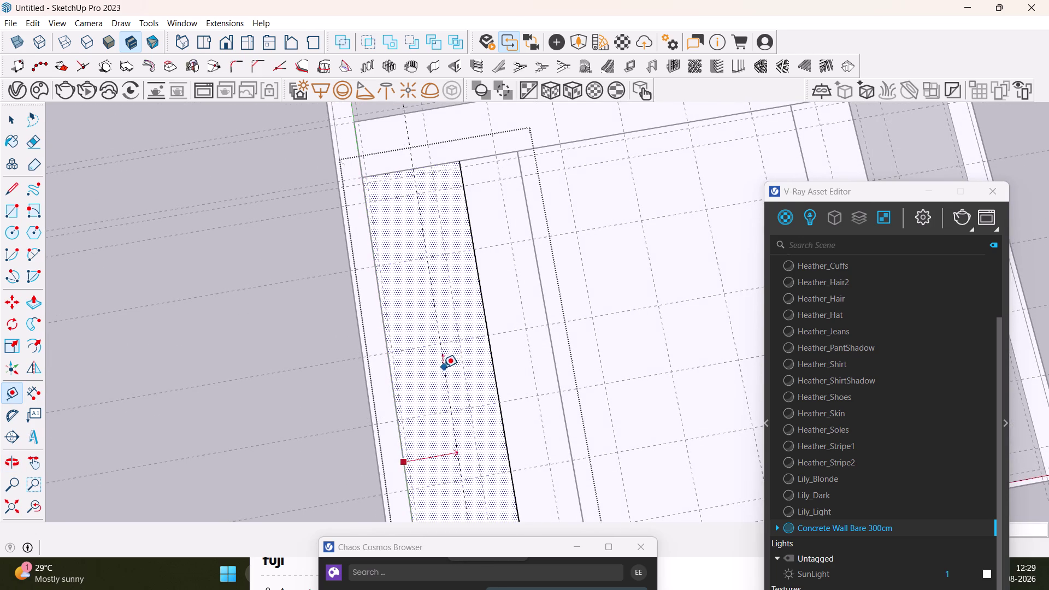
click(444, 369)
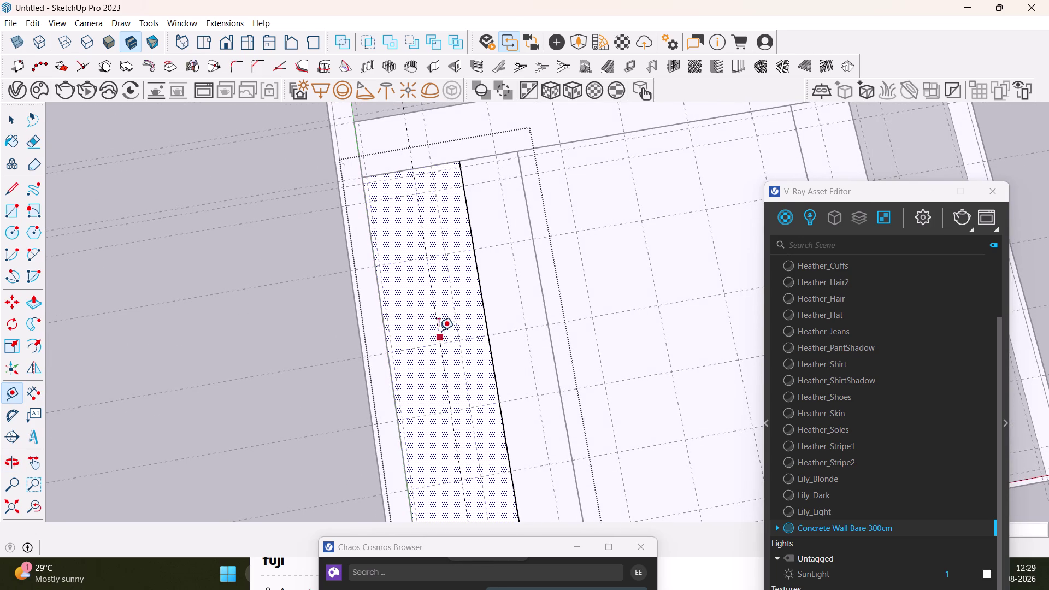
key(space)
middle_drag(457, 325, 487, 433)
scroll(up, 3)
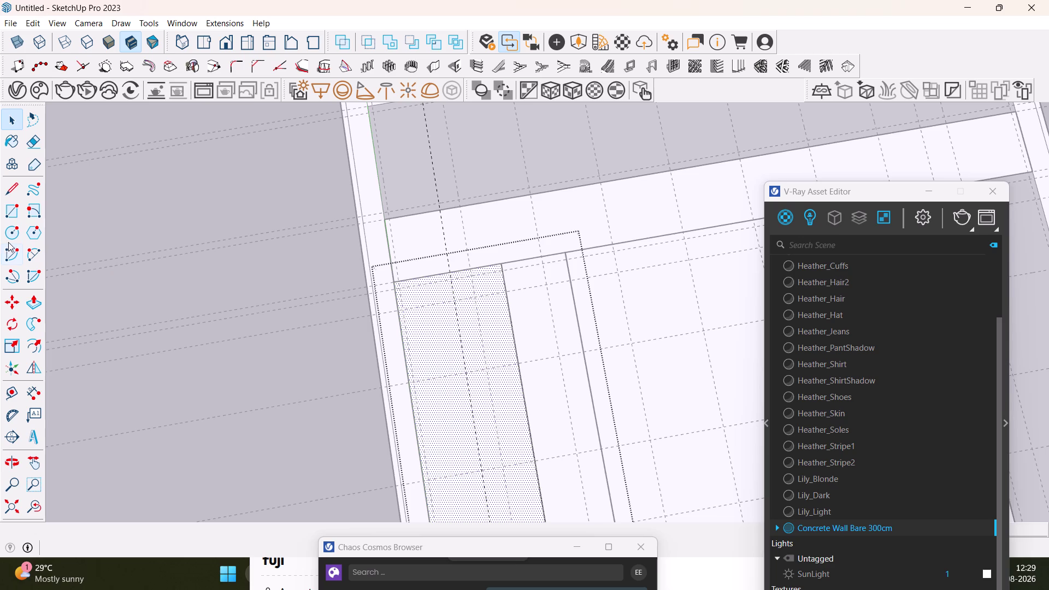
Draw the chevron's first diagonal line up toward the top of the strip.
click(11, 189)
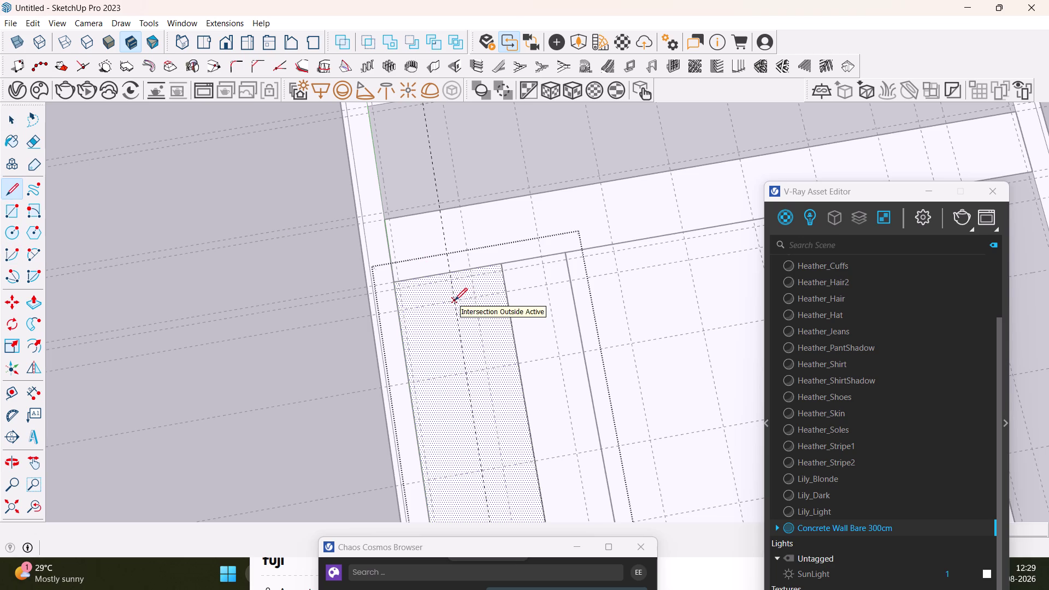
click(454, 300)
click(423, 403)
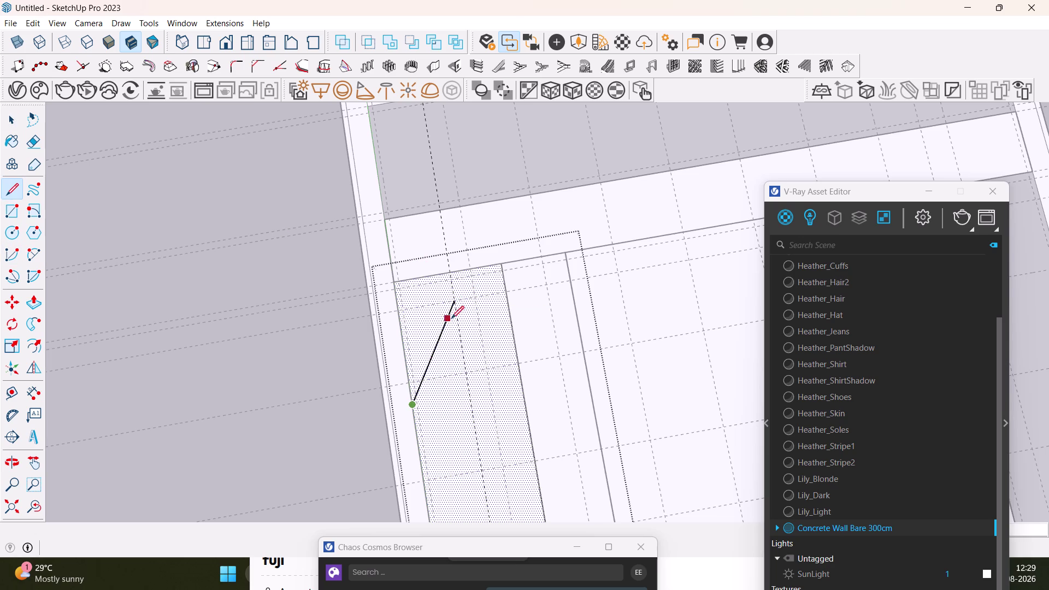
key(space)
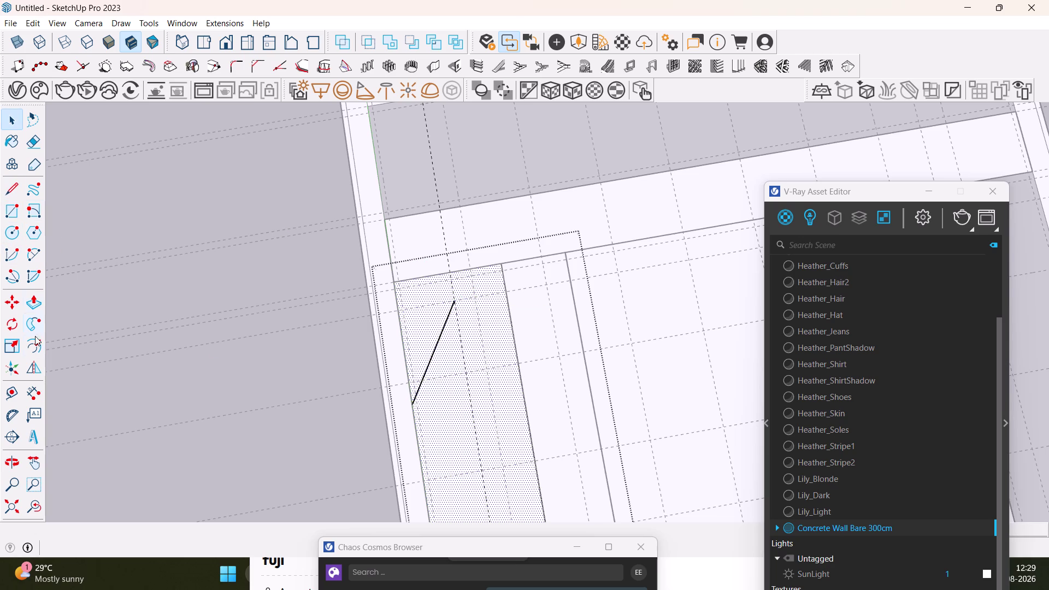
Add a construction guide from the chevron tip to the strip's right edge.
click(14, 392)
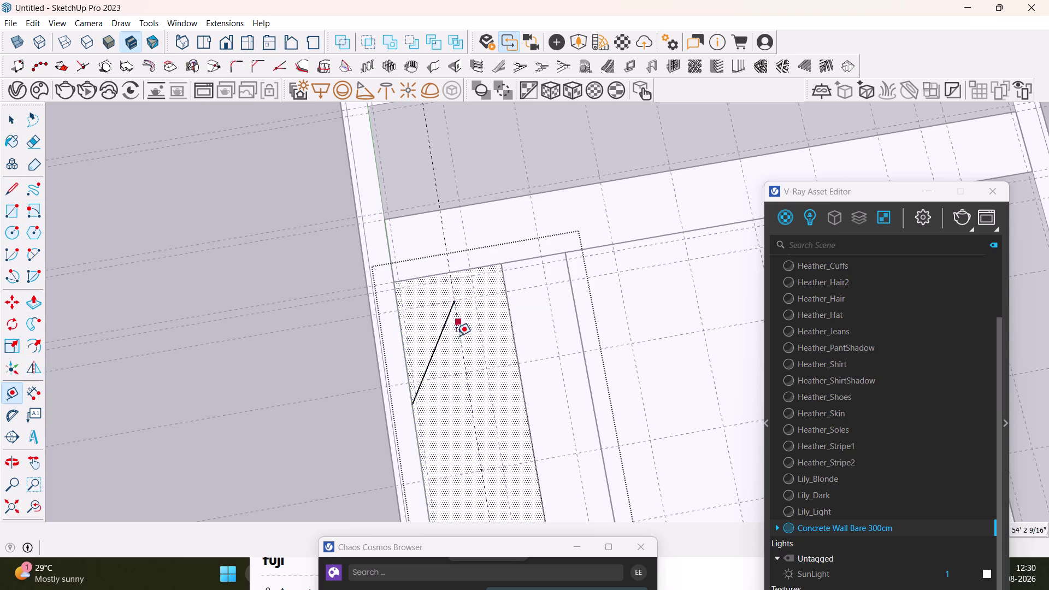
scroll(down, 3)
middle_drag(488, 412, 471, 308)
middle_drag(503, 347, 472, 230)
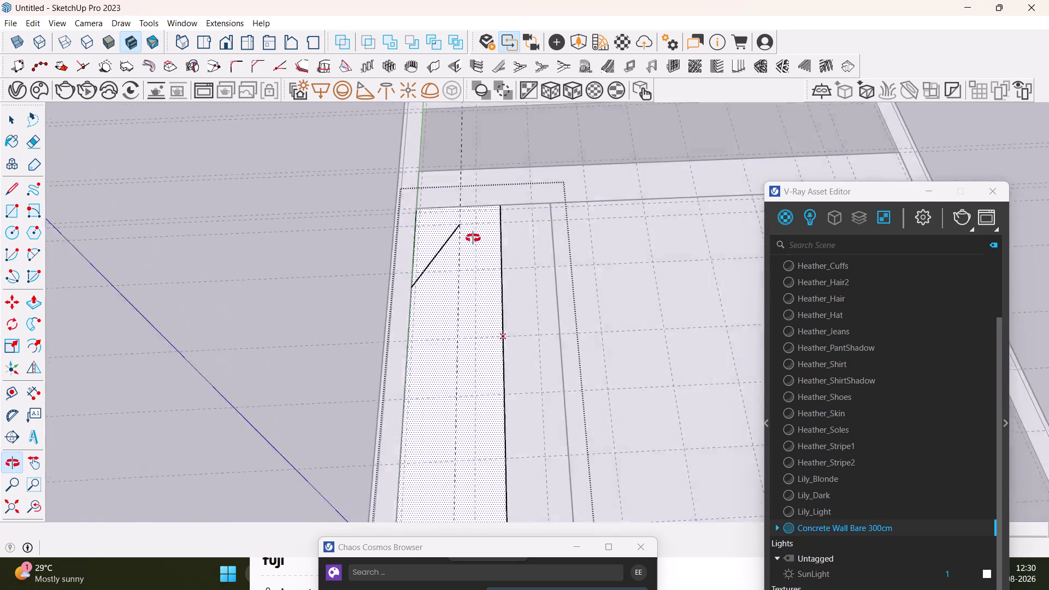
middle_drag(471, 229, 434, 225)
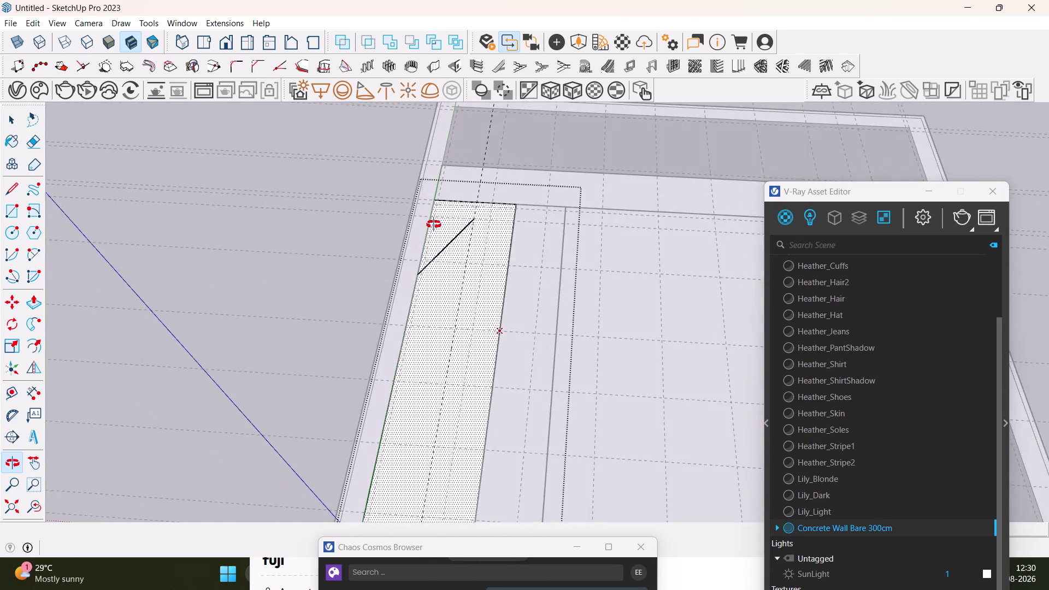
middle_drag(434, 224, 425, 262)
drag(476, 208, 483, 229)
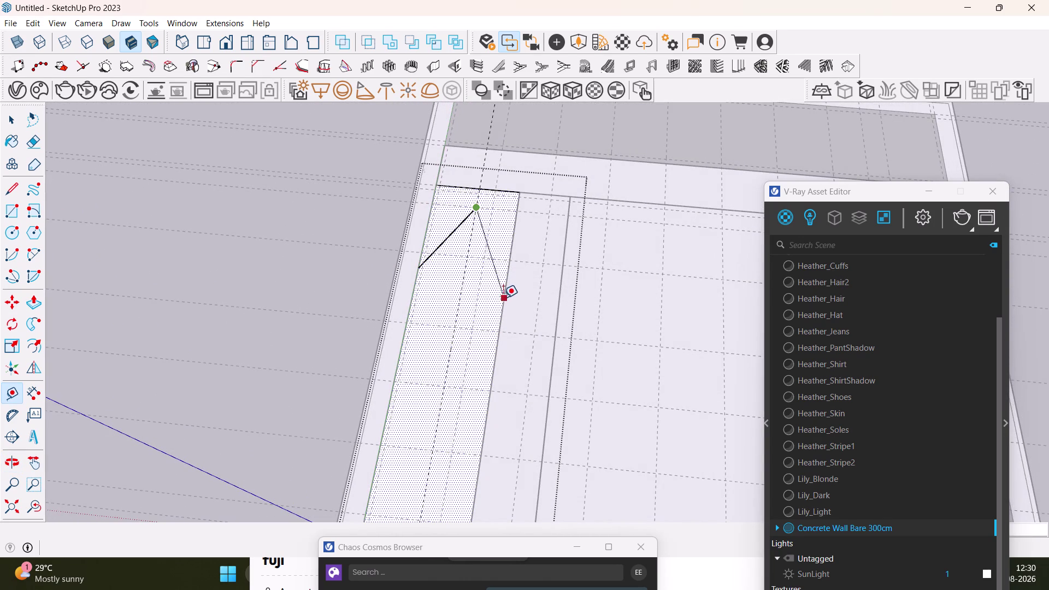
click(506, 290)
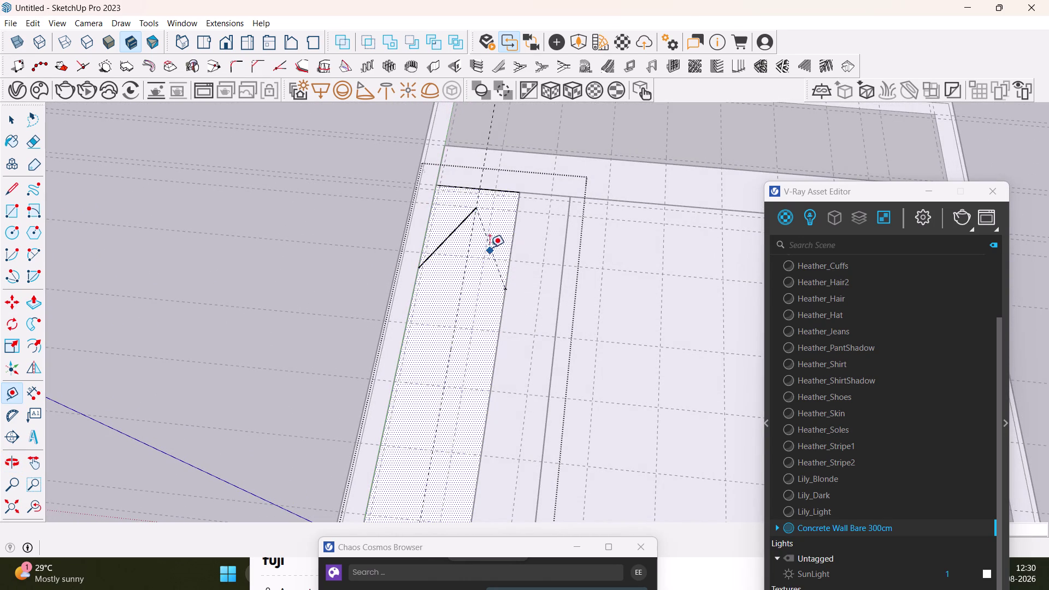
Draw the second chevron line from the tip to the strip's right edge.
key(space)
click(11, 189)
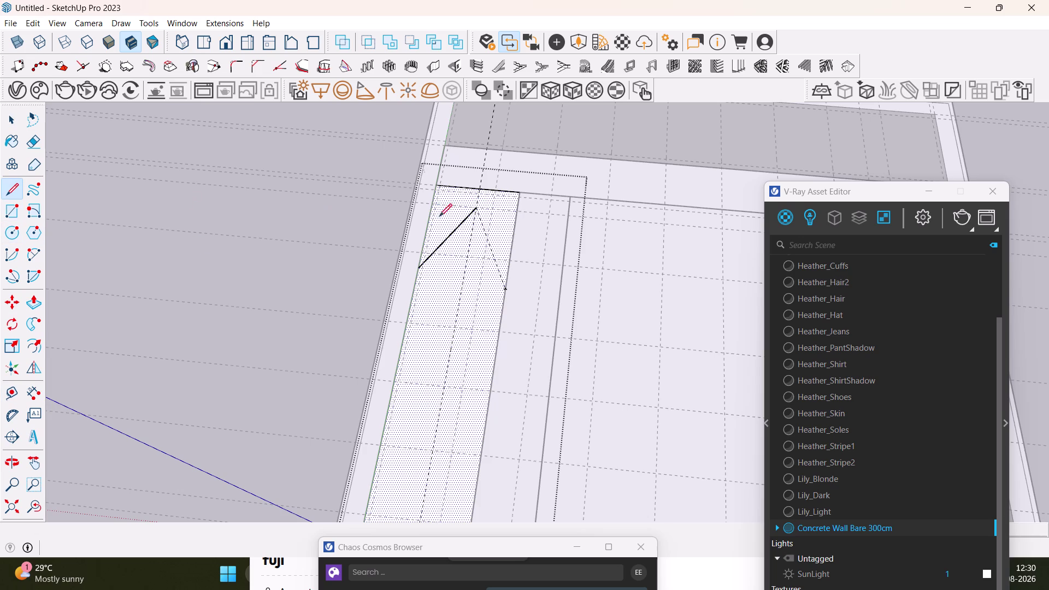
click(477, 206)
click(505, 287)
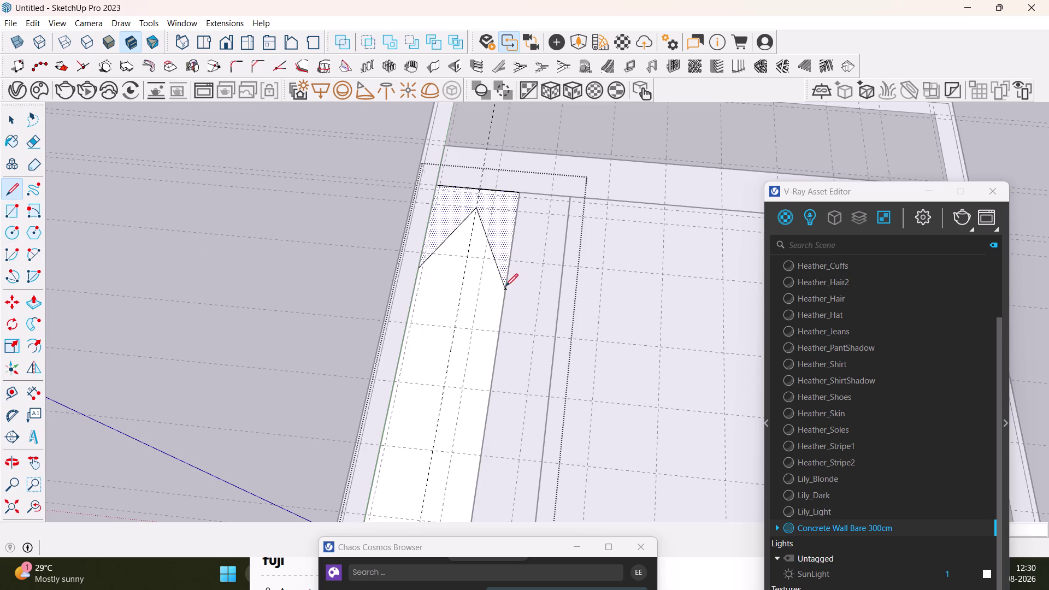
key(space)
Inspect the new chevron from several angles and undo the last change.
middle_drag(443, 347, 444, 259)
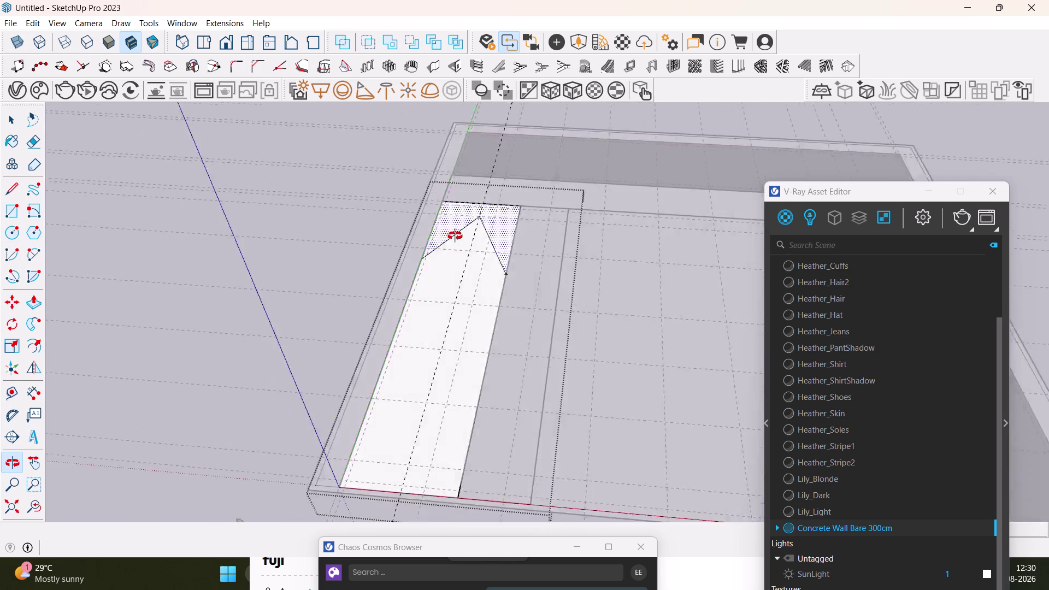
middle_drag(444, 260, 701, 194)
scroll(up, 3)
middle_drag(472, 302, 486, 380)
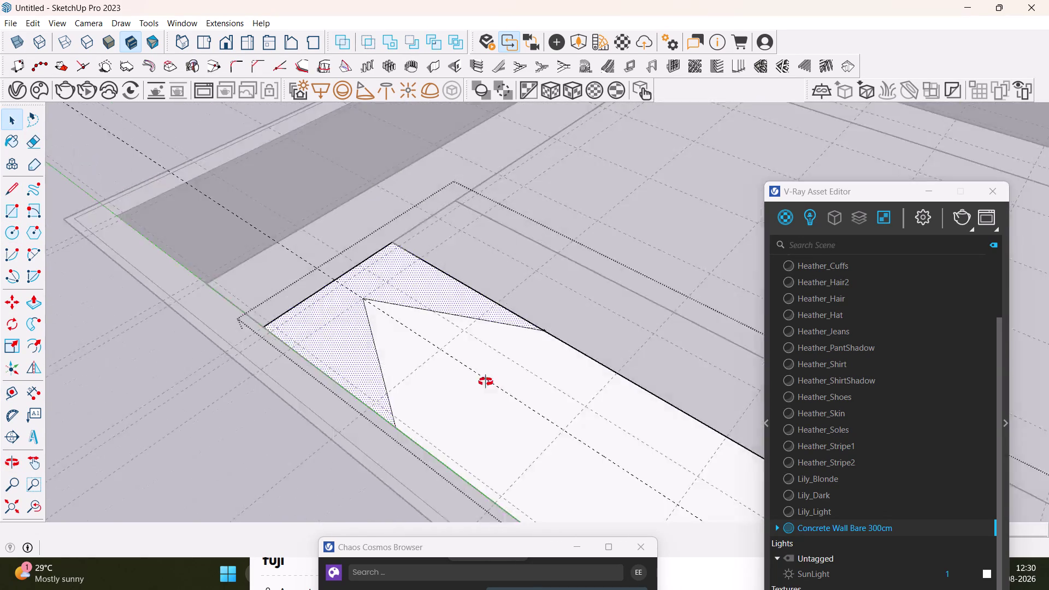
middle_drag(485, 380, 281, 438)
scroll(down, 3)
middle_drag(369, 396, 482, 341)
middle_drag(518, 366, 447, 461)
key(ctrl+z)
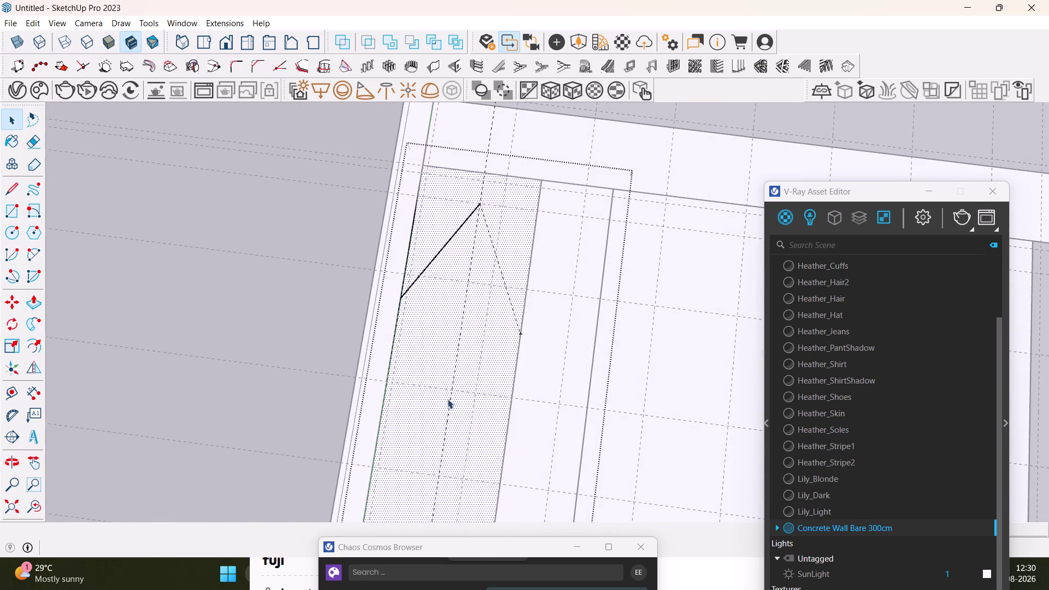
middle_drag(464, 304, 374, 372)
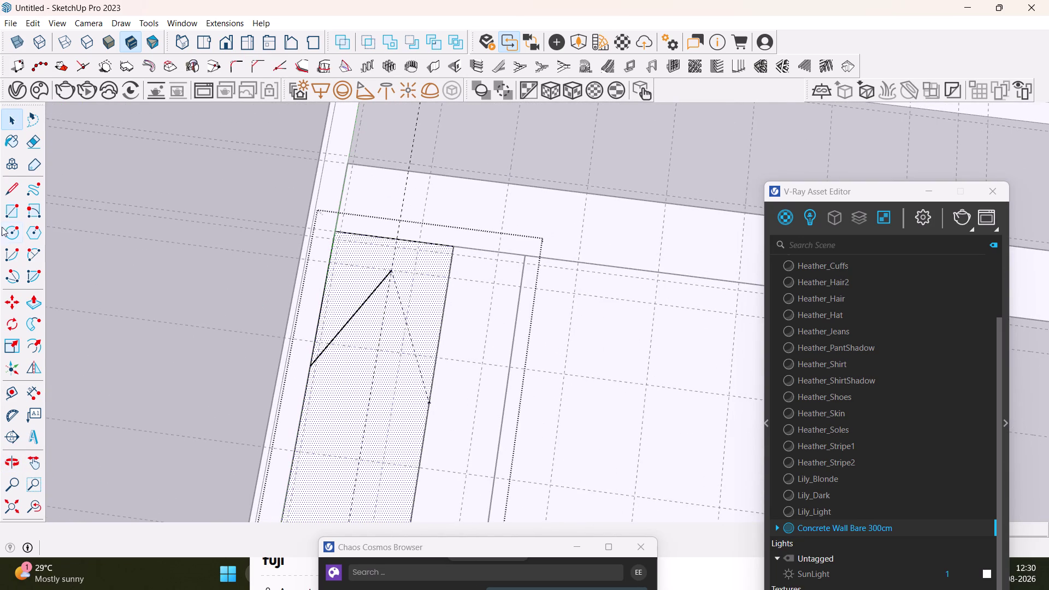
Redraw the chevron's right edge starting from the tip.
drag(9, 189, 17, 188)
click(392, 274)
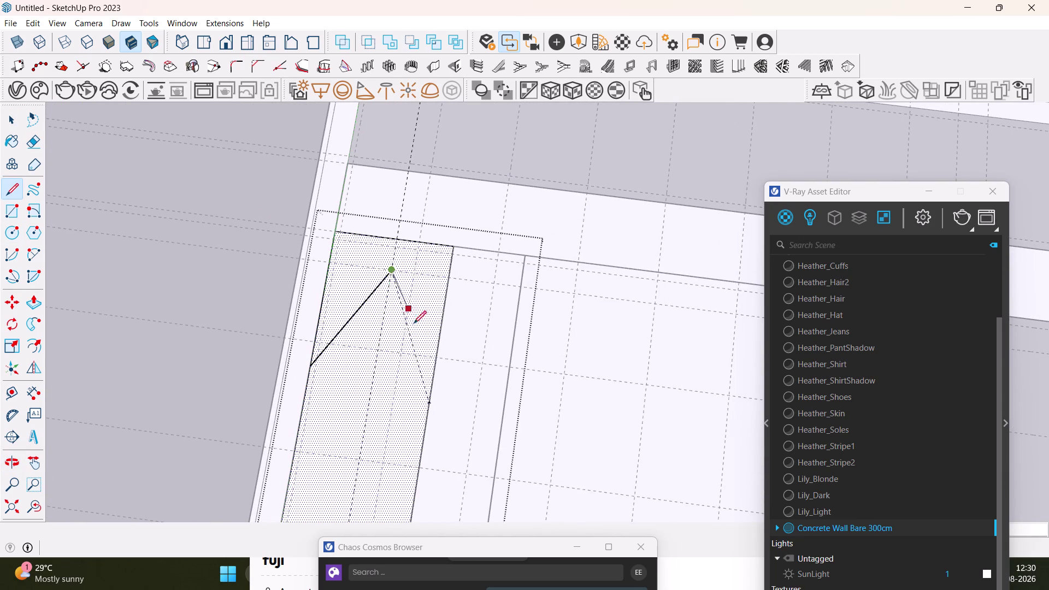
click(431, 378)
key(space)
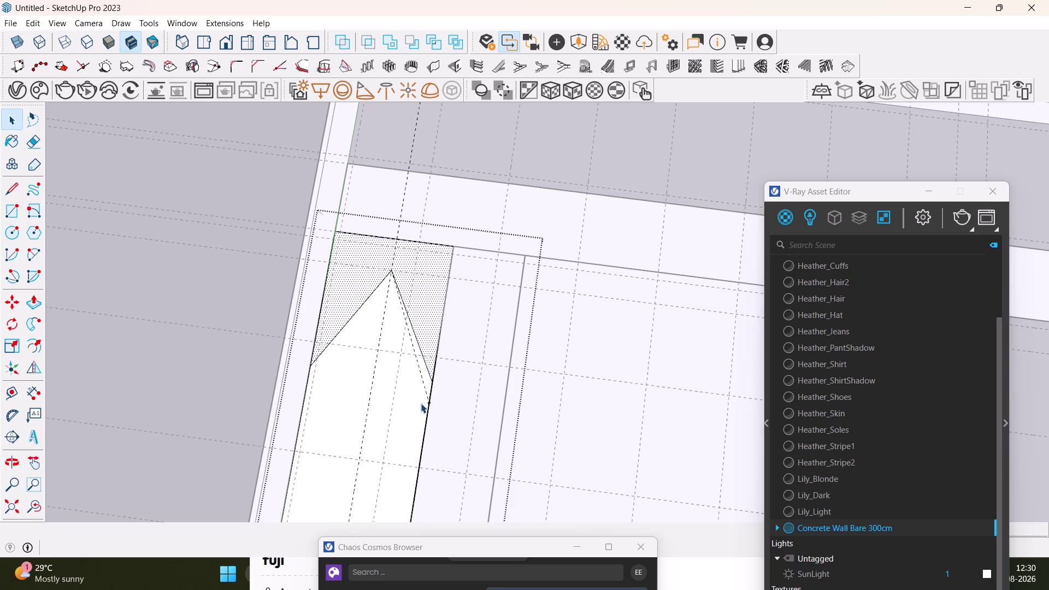
middle_drag(377, 400, 503, 375)
key(space)
Delete the leftover selected geometry and view the whole strip from above.
click(475, 438)
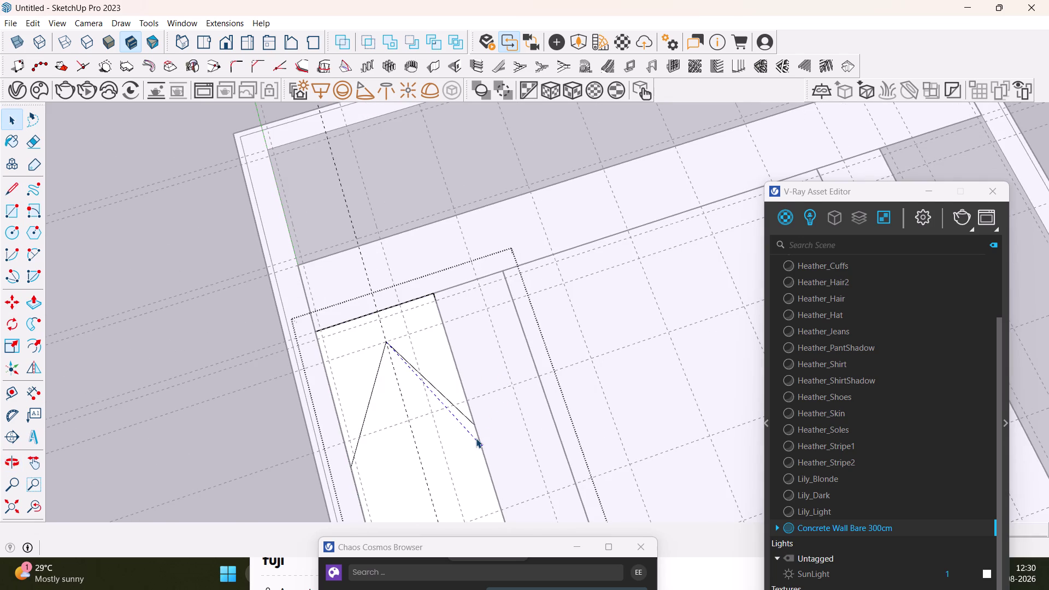
key(Delete)
scroll(down, 3)
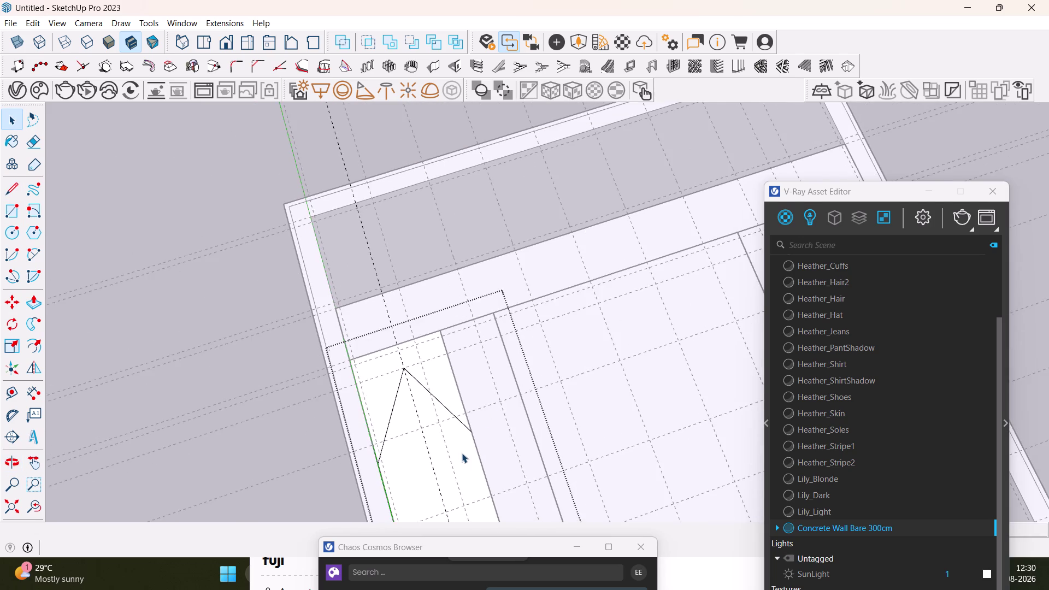
middle_drag(462, 453, 447, 343)
middle_drag(482, 388, 298, 263)
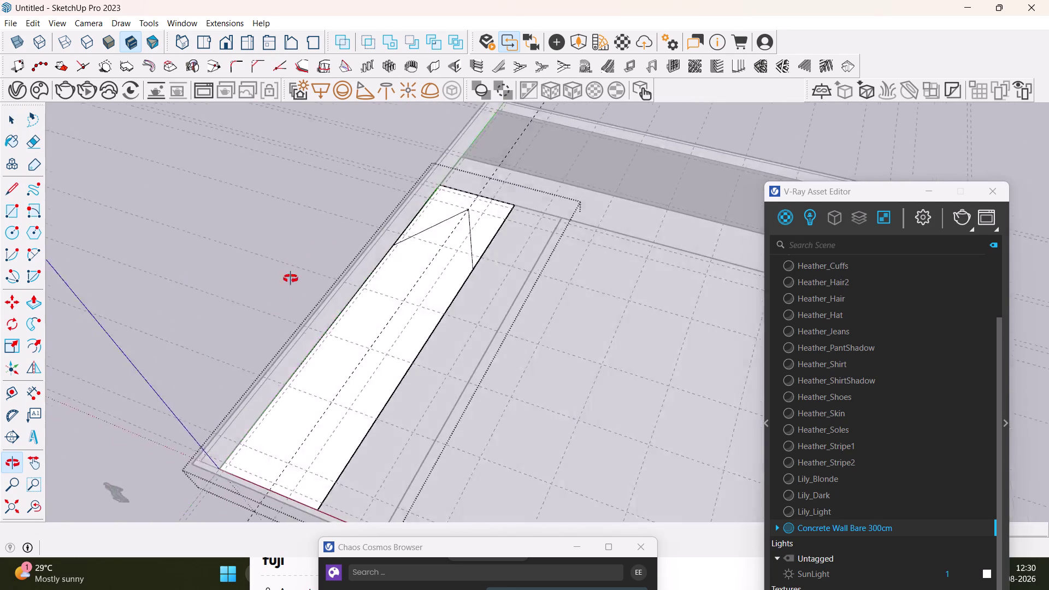
middle_drag(297, 262, 425, 392)
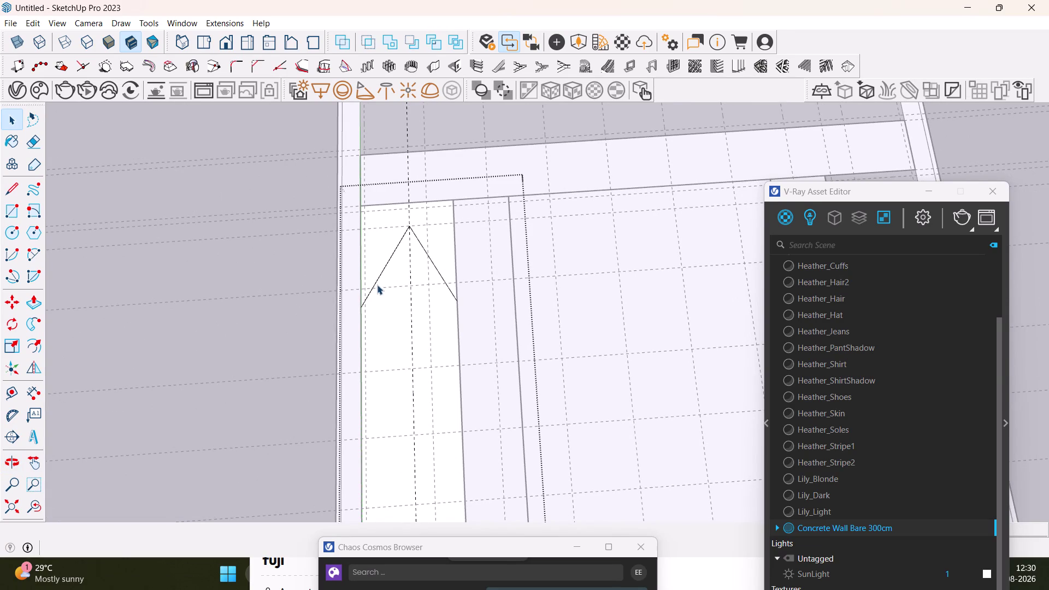
Select both chevron arms and offset them inward into a parallel copy inside the peak.
click(375, 285)
click(433, 267)
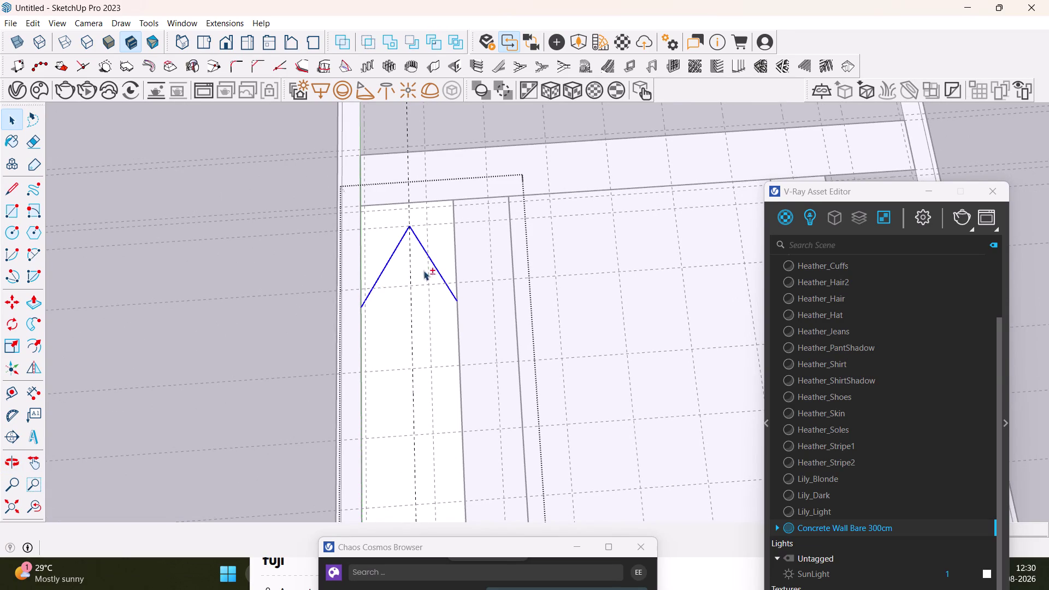
drag(36, 348, 40, 347)
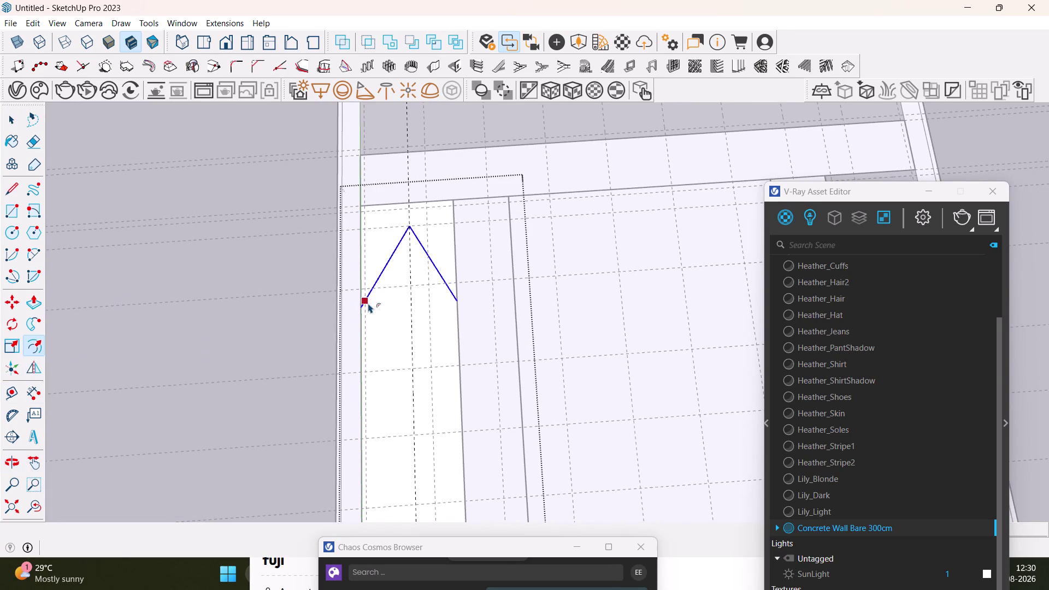
click(369, 303)
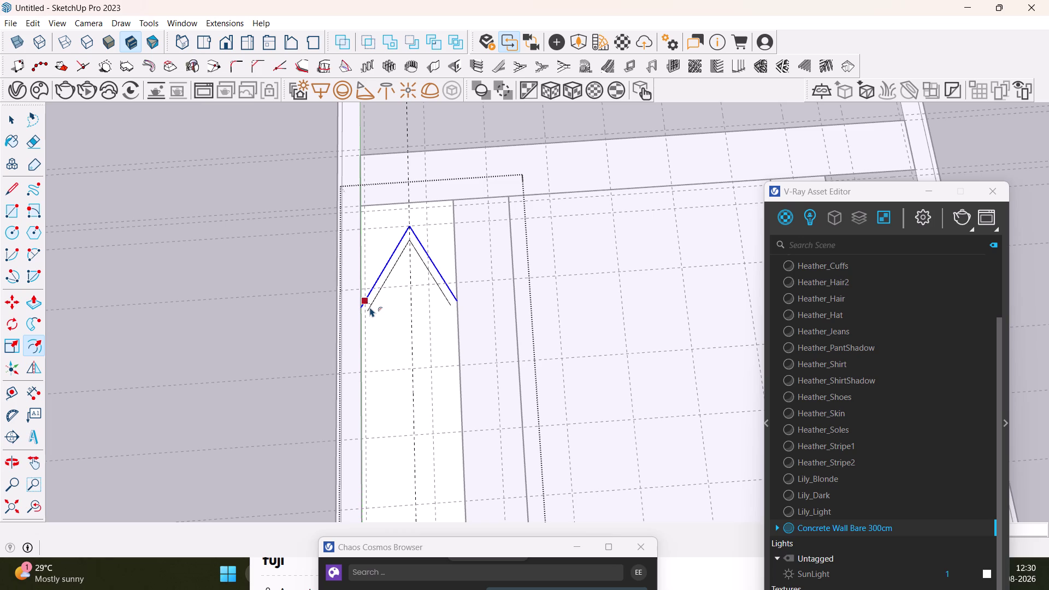
click(370, 307)
scroll(down, 3)
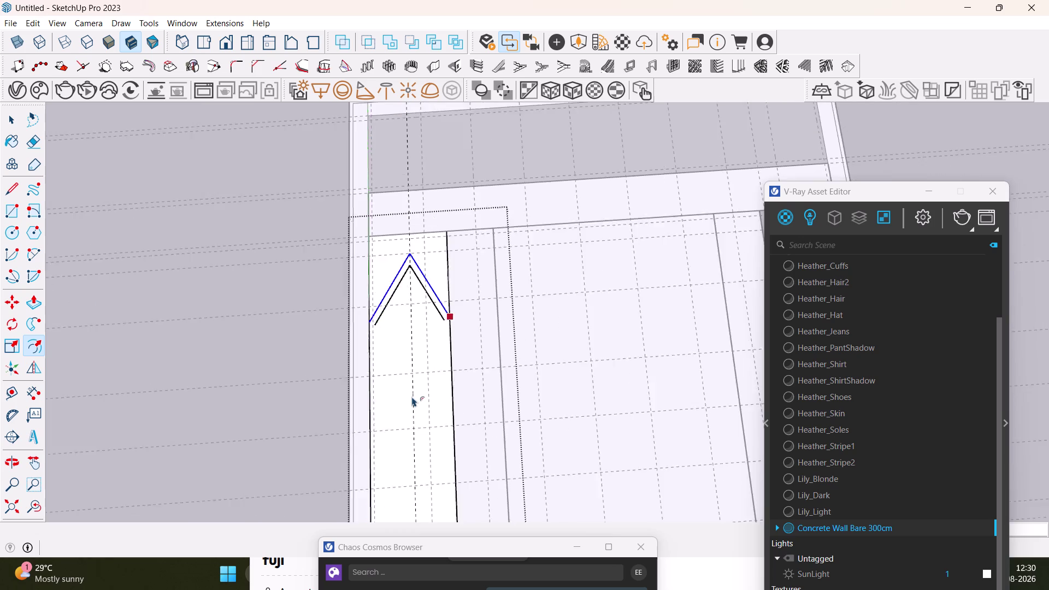
scroll(down, 3)
middle_drag(411, 396, 410, 305)
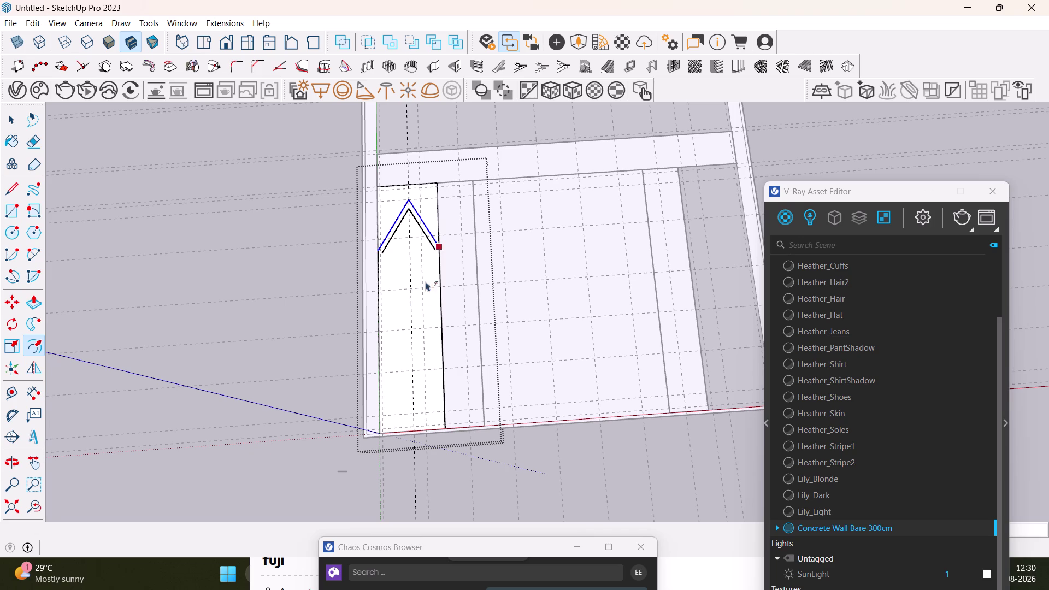
drag(7, 395, 13, 393)
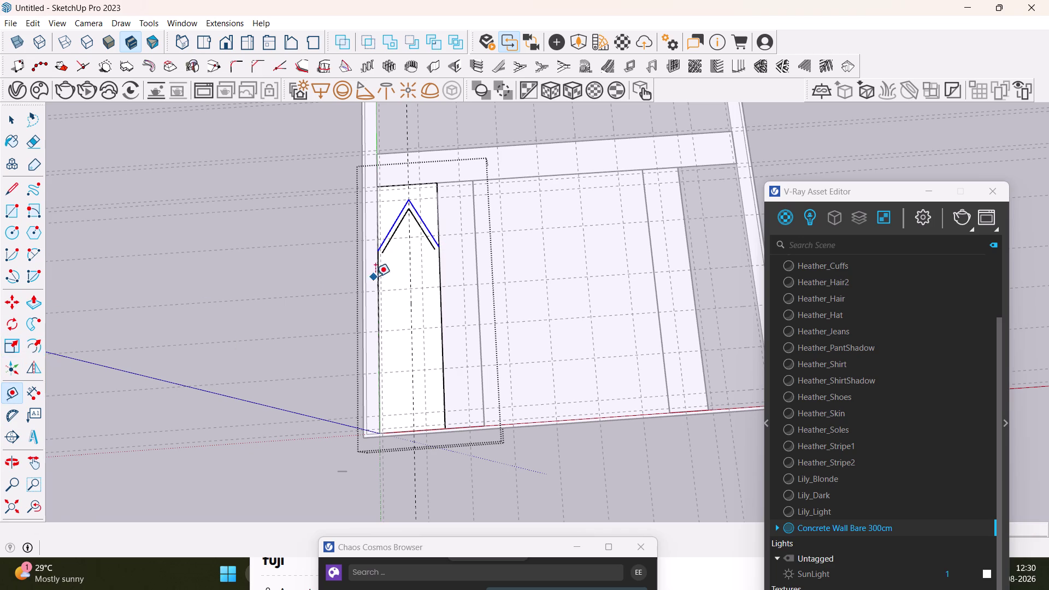
Return to selecting geometry and orbit the view around the two chevrons.
scroll(up, 3)
click(391, 225)
key(space)
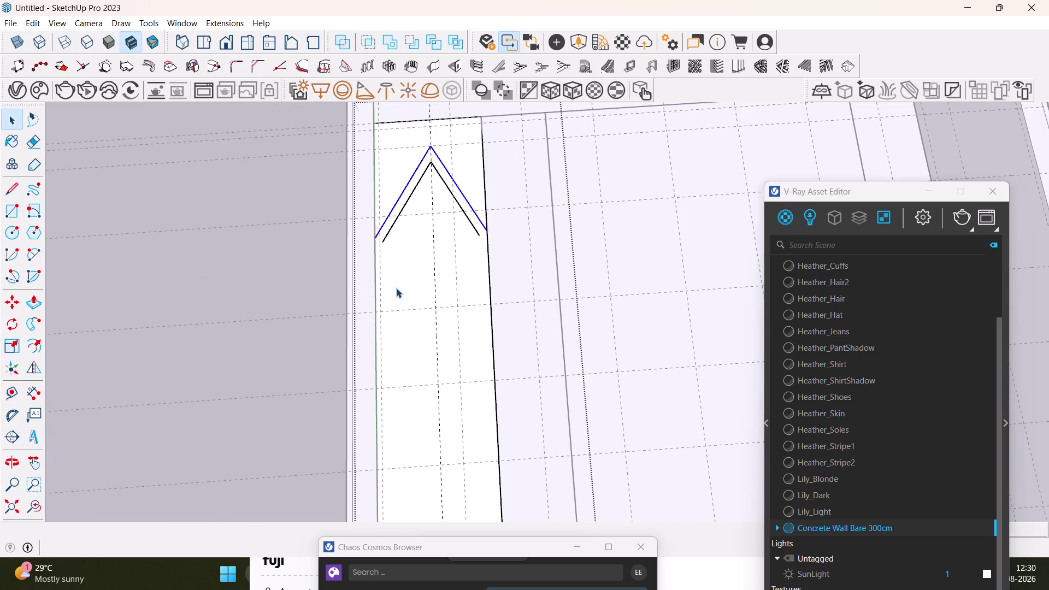
scroll(down, 3)
middle_drag(472, 282, 439, 407)
scroll(up, 3)
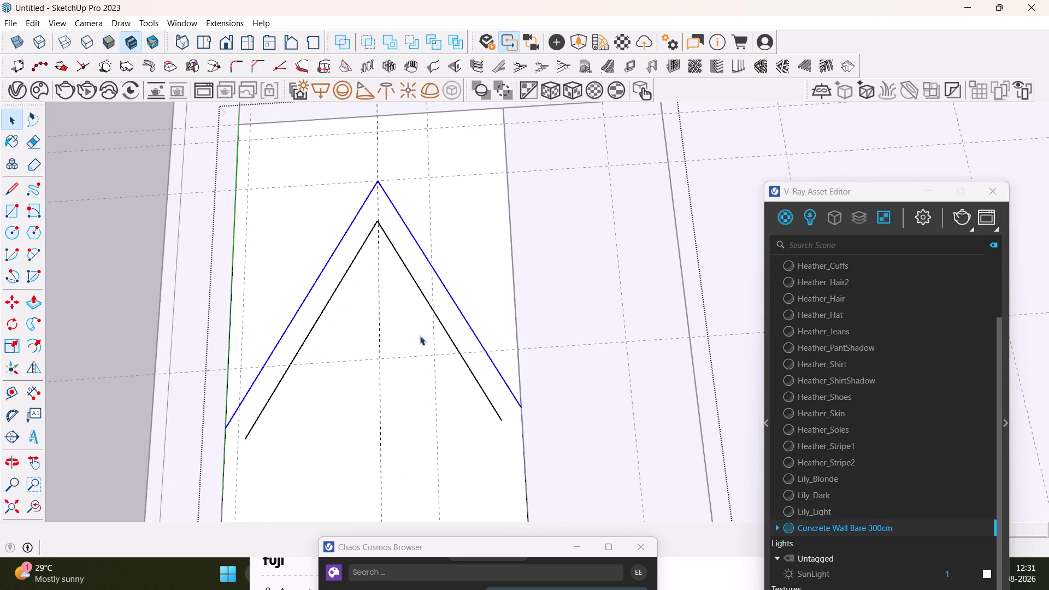
middle_drag(420, 335, 466, 254)
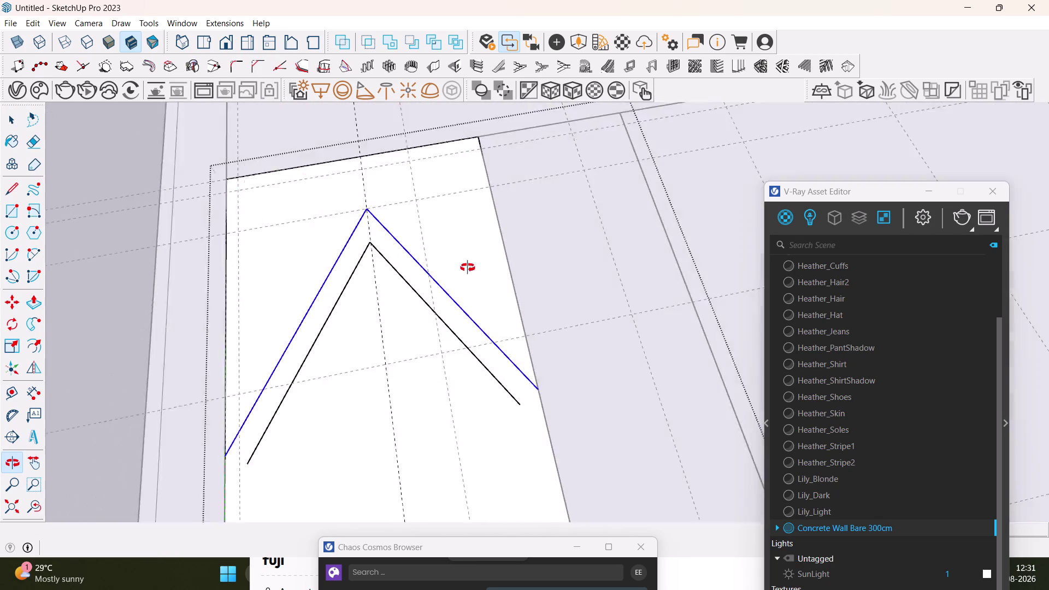
middle_drag(466, 255, 472, 353)
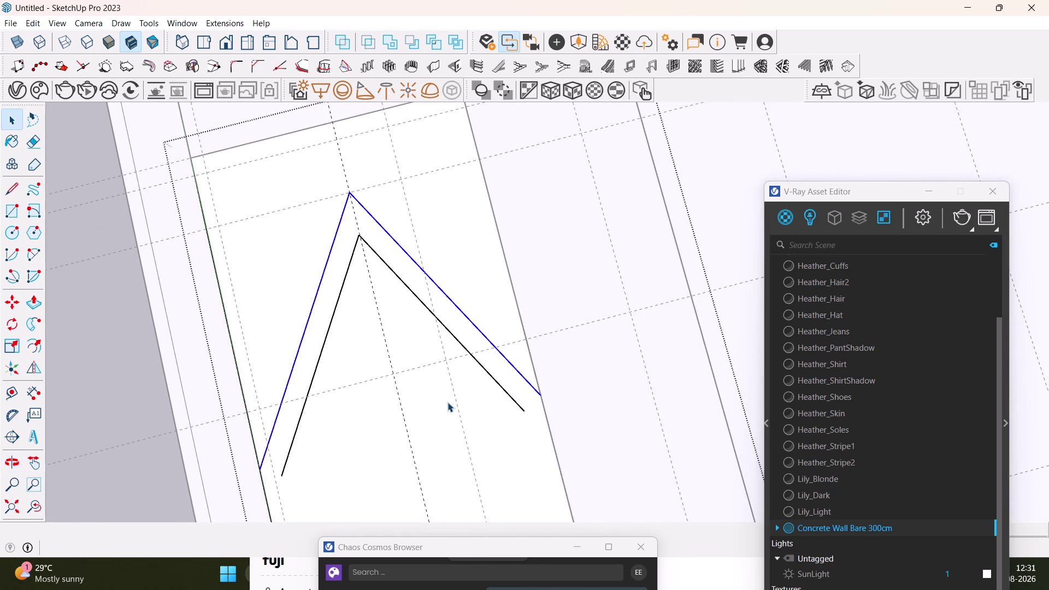
scroll(down, 3)
middle_drag(447, 395, 424, 266)
Select both arms of the outer chevron, then start and cancel a Move.
click(467, 250)
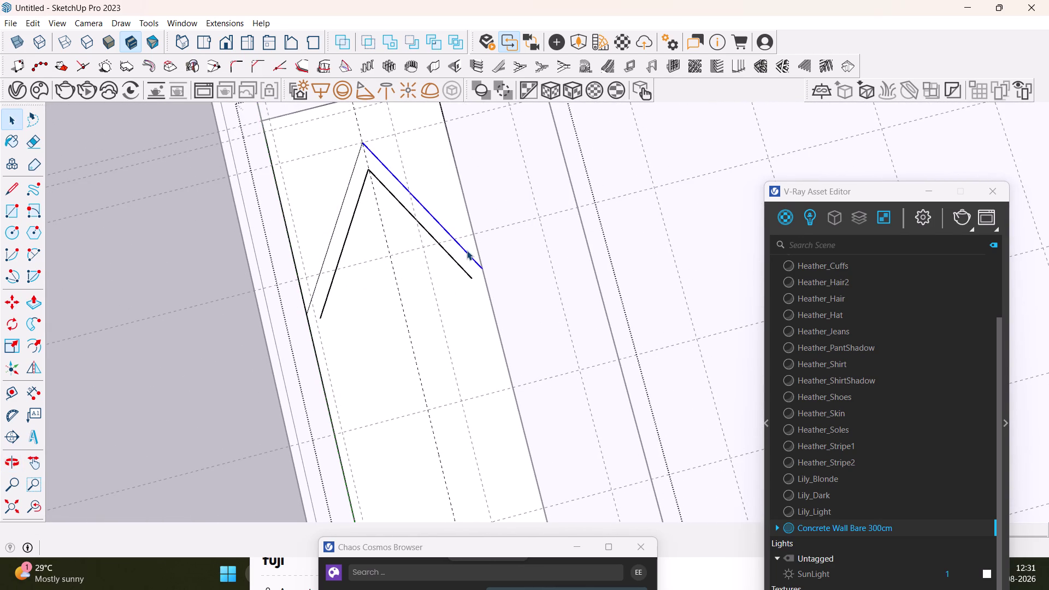
click(318, 279)
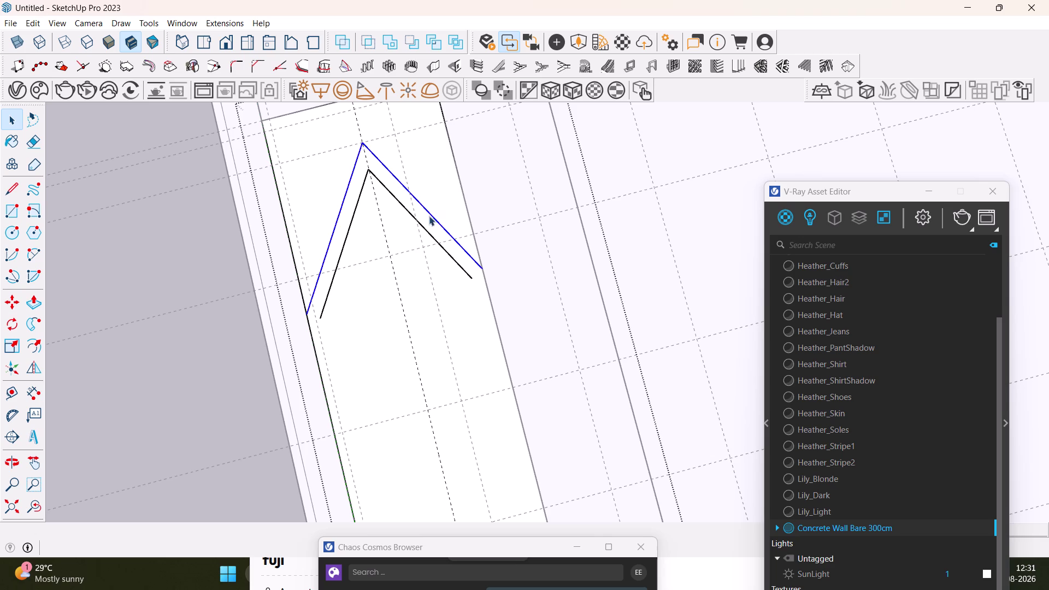
key(m)
click(485, 267)
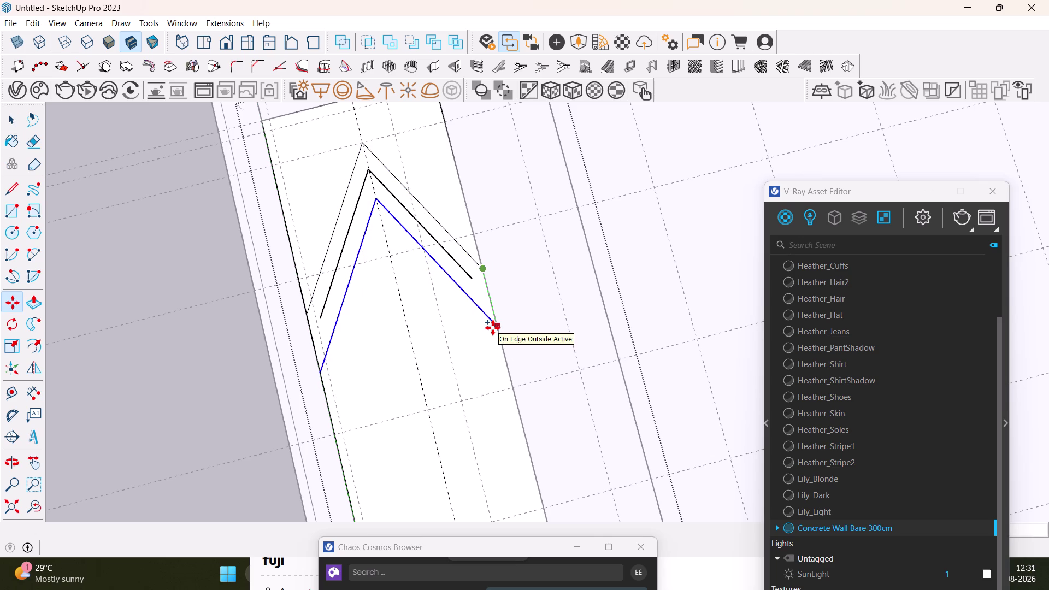
key(space)
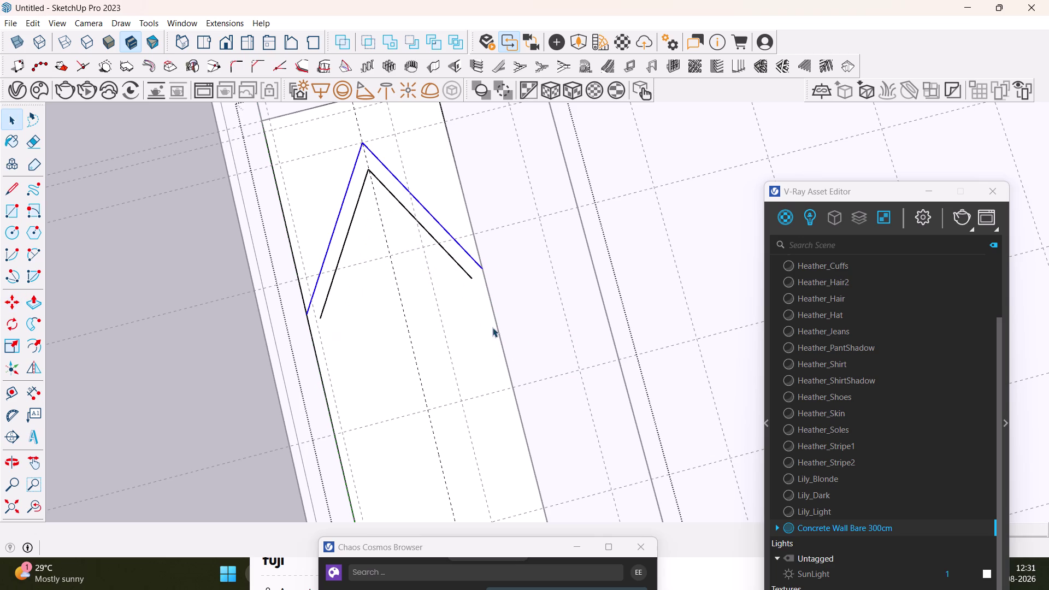
Delete the inner chevron's left and right arms.
click(320, 305)
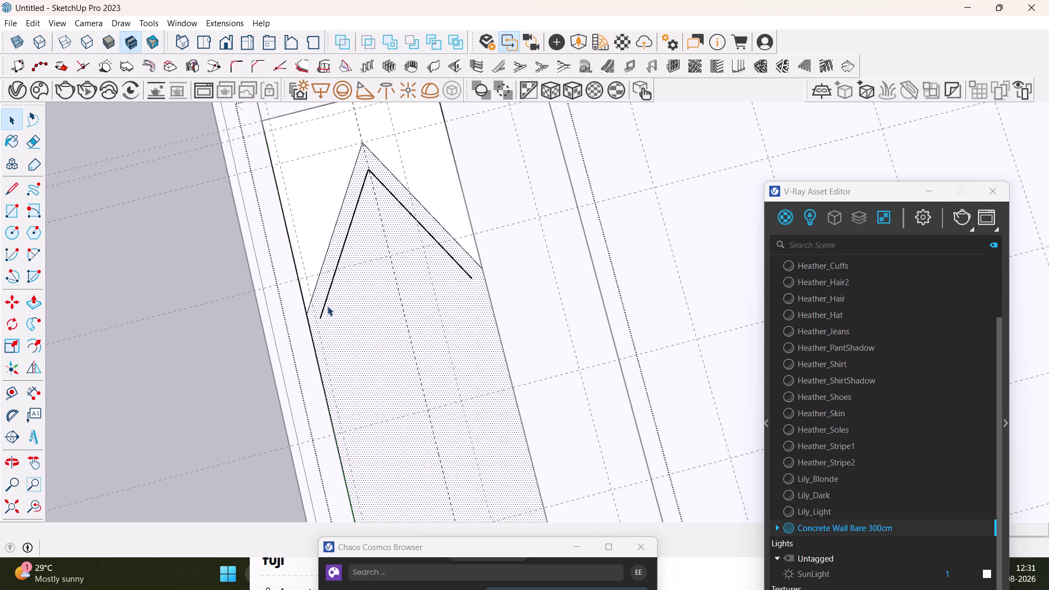
click(326, 308)
key(Delete)
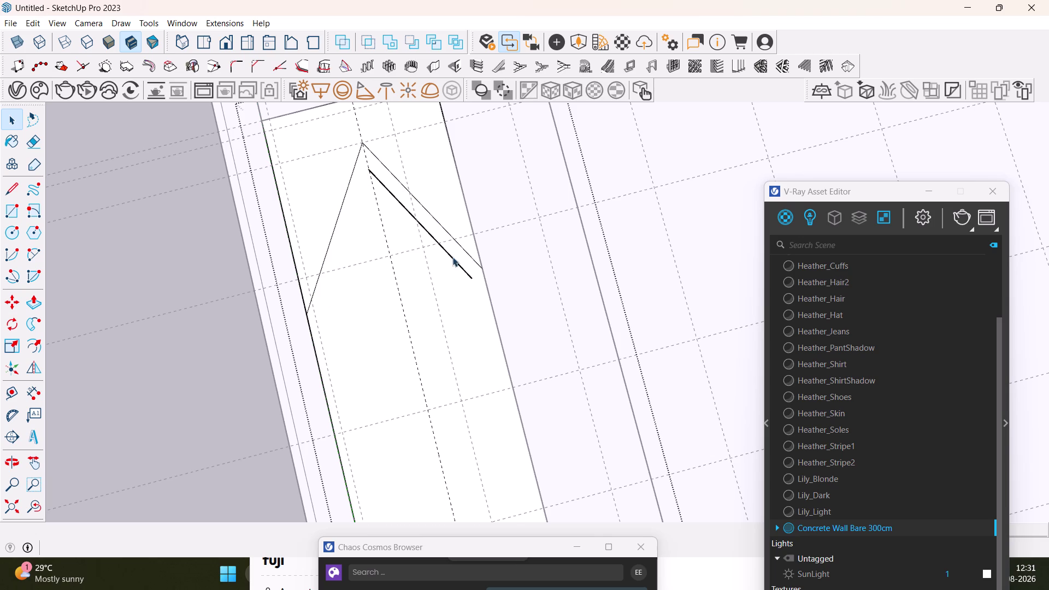
click(457, 264)
key(Delete)
scroll(down, 3)
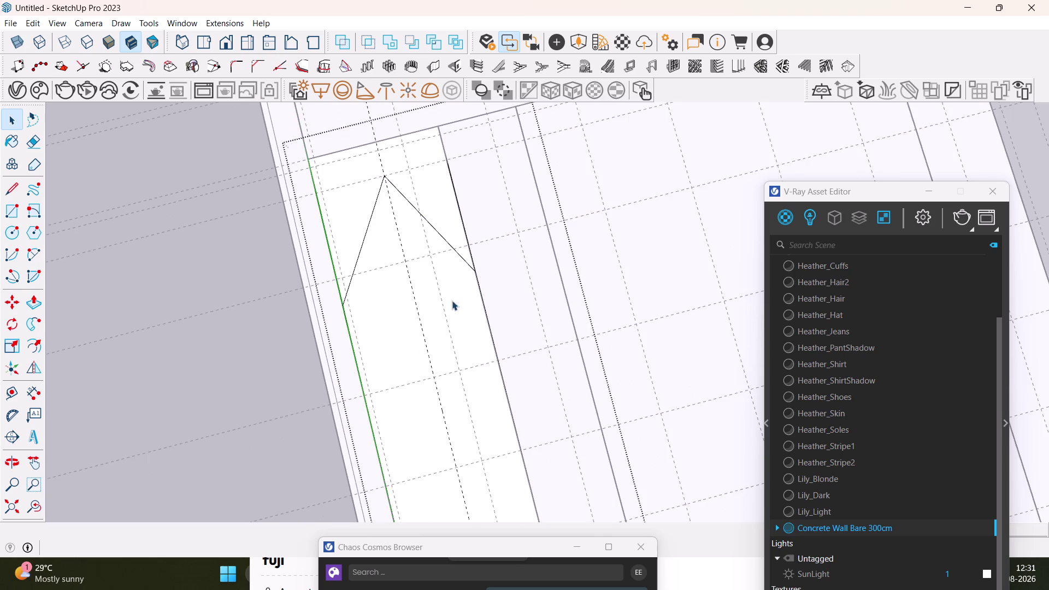
key(space)
click(214, 274)
middle_drag(500, 333, 429, 268)
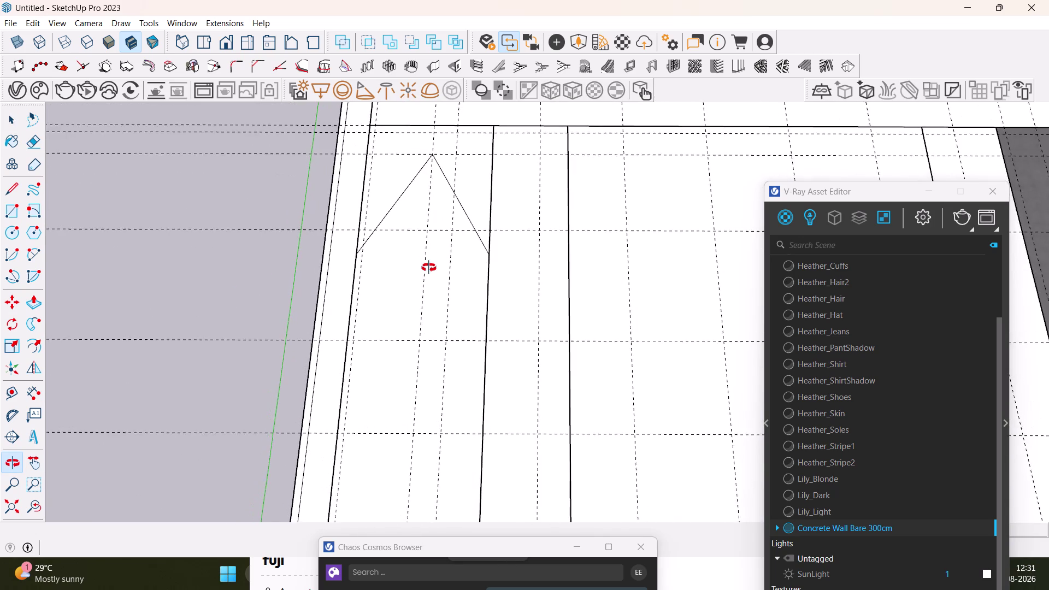
middle_drag(429, 268, 450, 365)
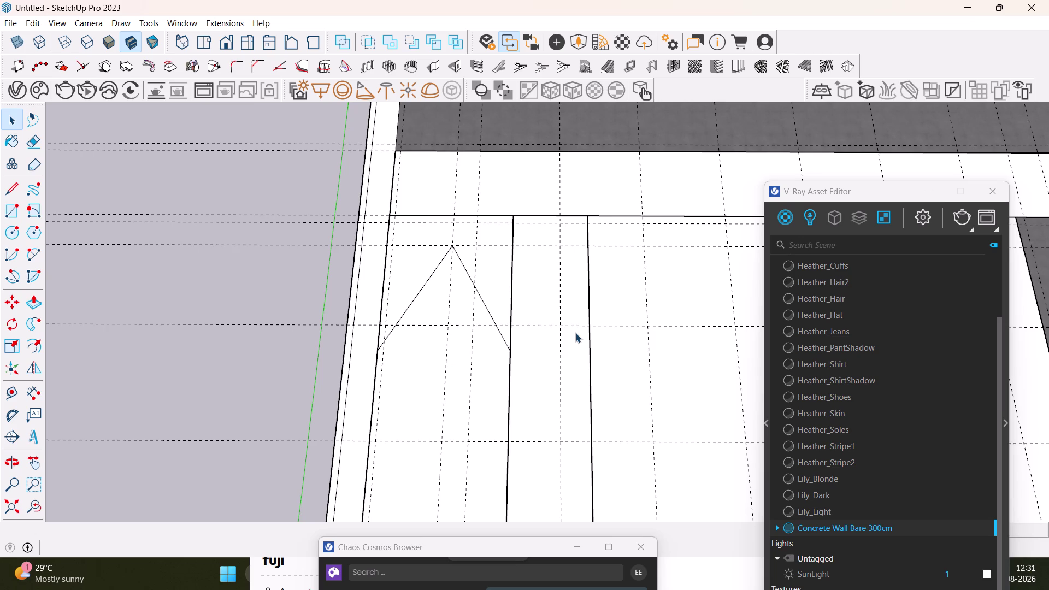
click(496, 321)
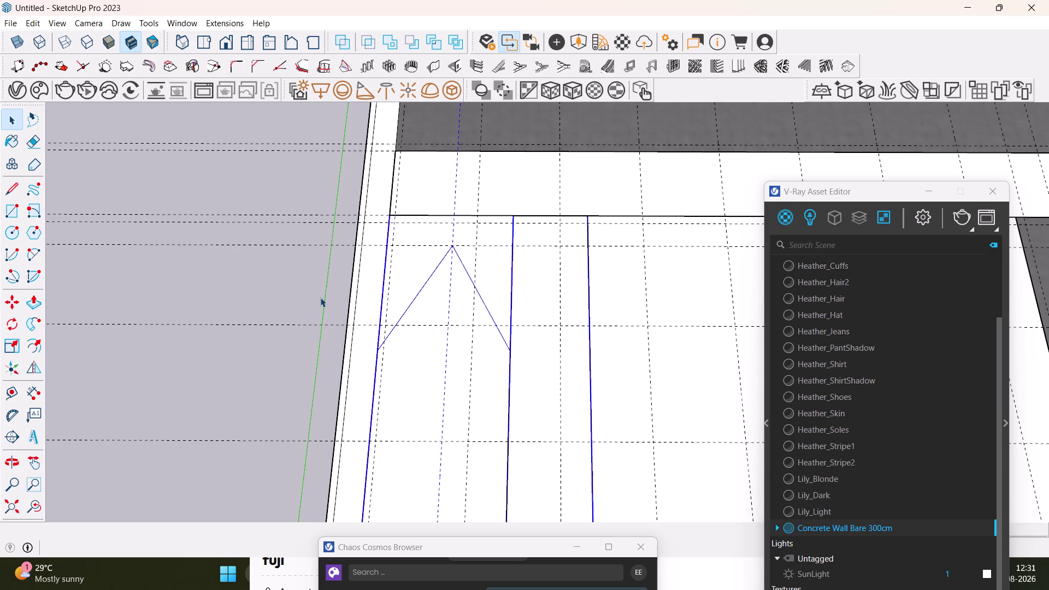
click(270, 290)
click(411, 299)
double_click(412, 300)
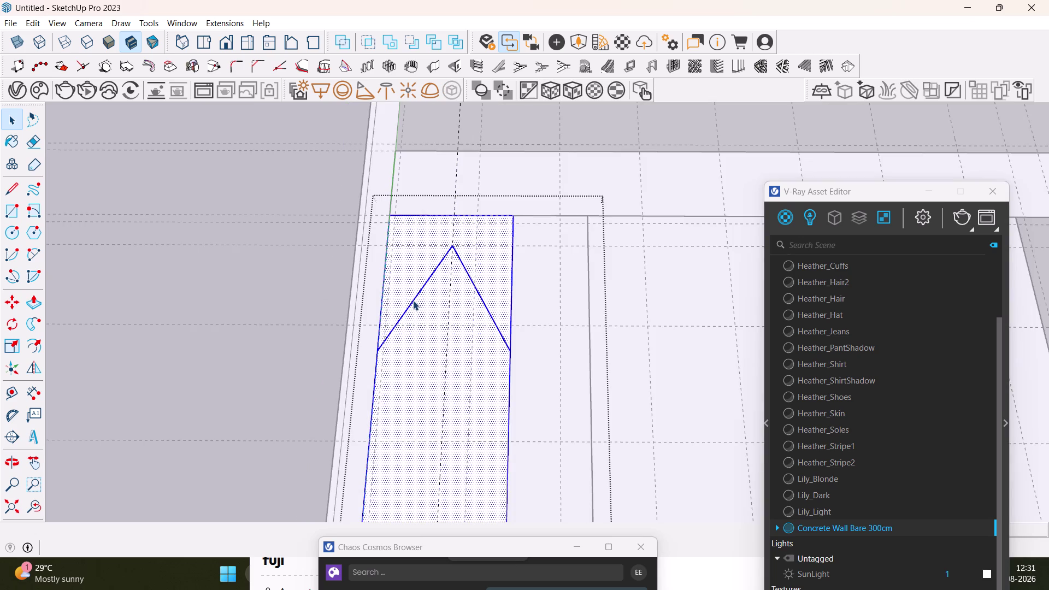
click(413, 300)
click(416, 299)
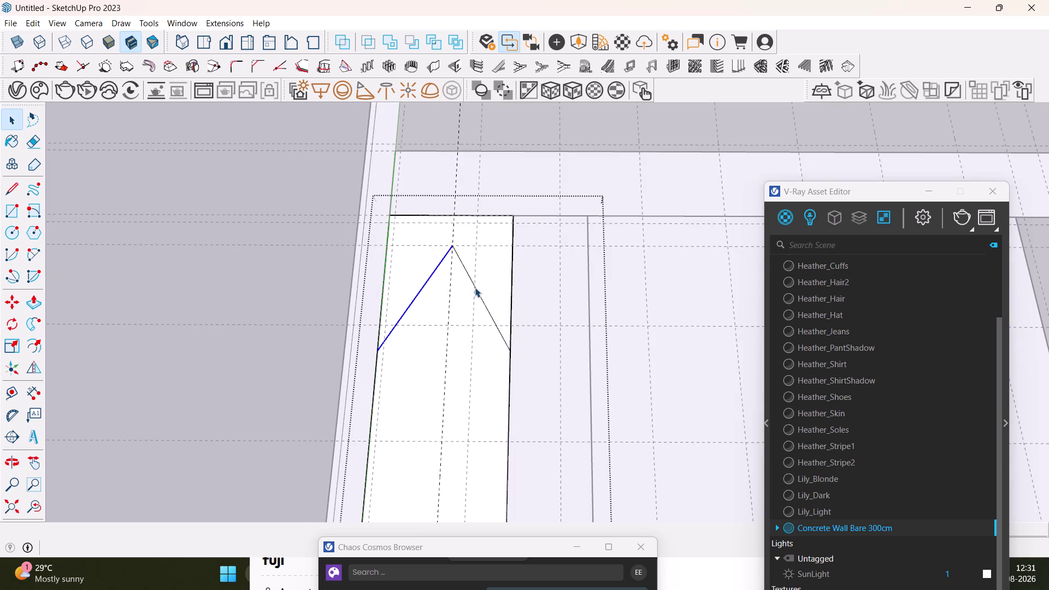
click(475, 287)
click(421, 290)
middle_drag(466, 342, 480, 344)
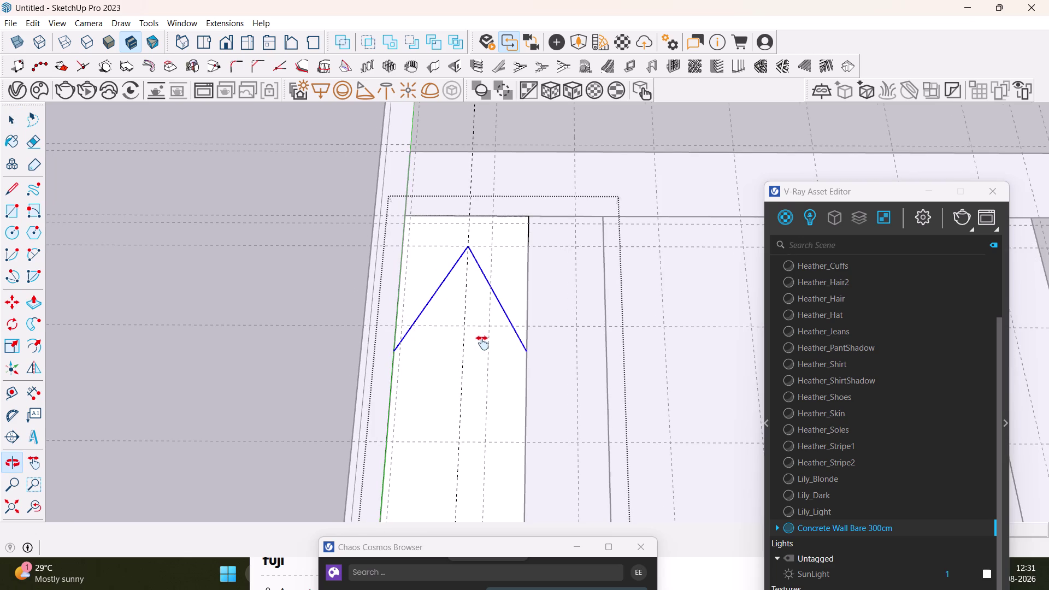
middle_drag(480, 343, 483, 342)
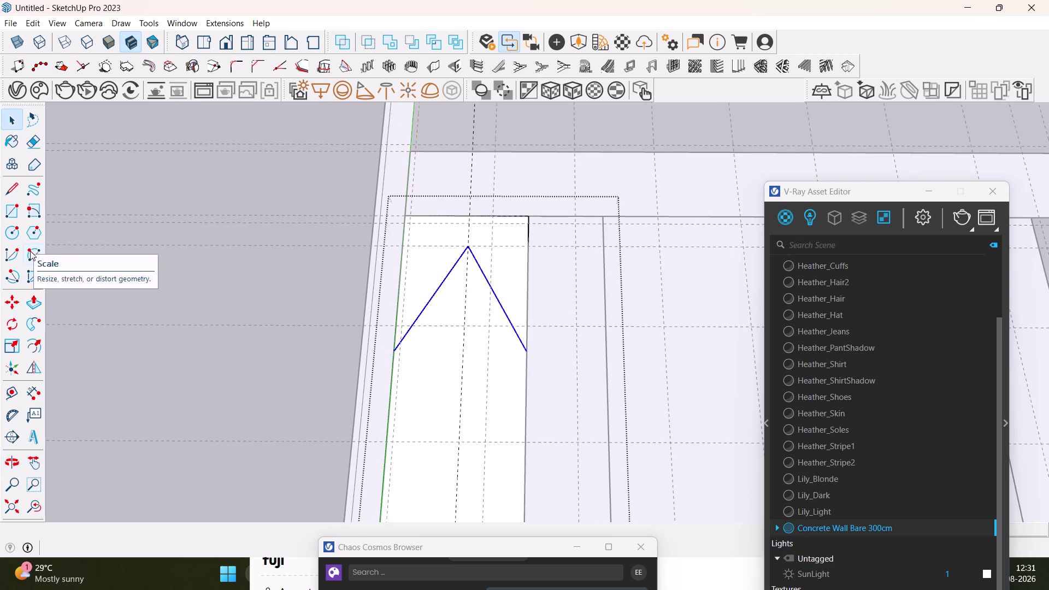